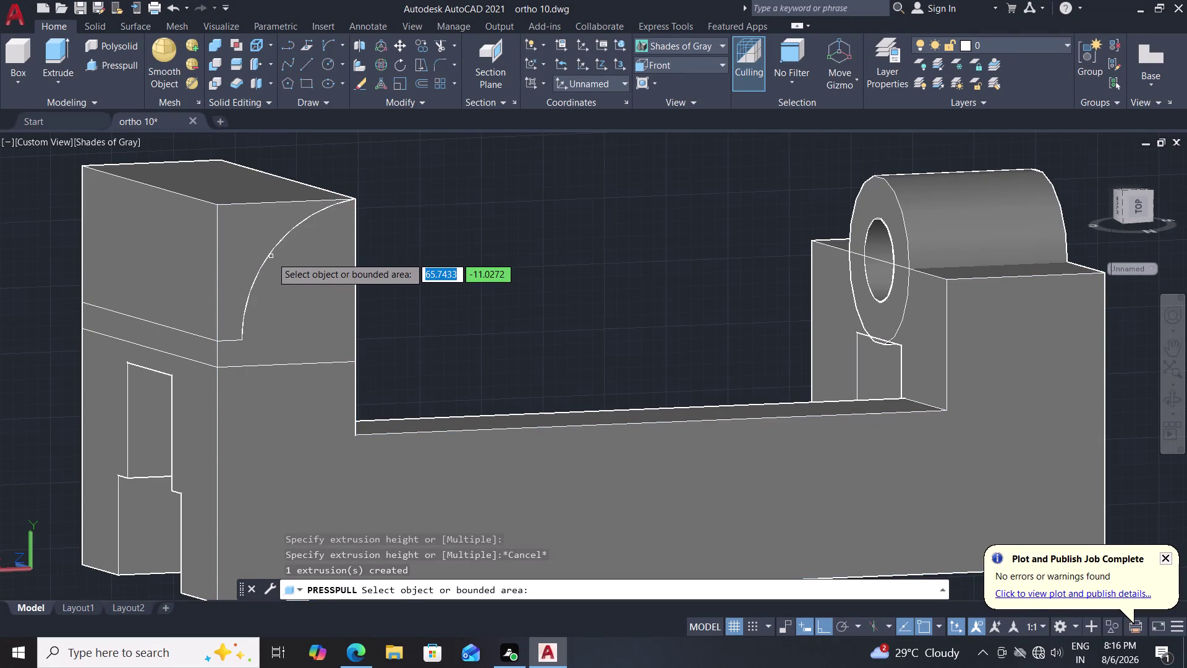
Cancel press-pull after picking a face, leaving the part unchanged, and clear the selection.
click(972, 642)
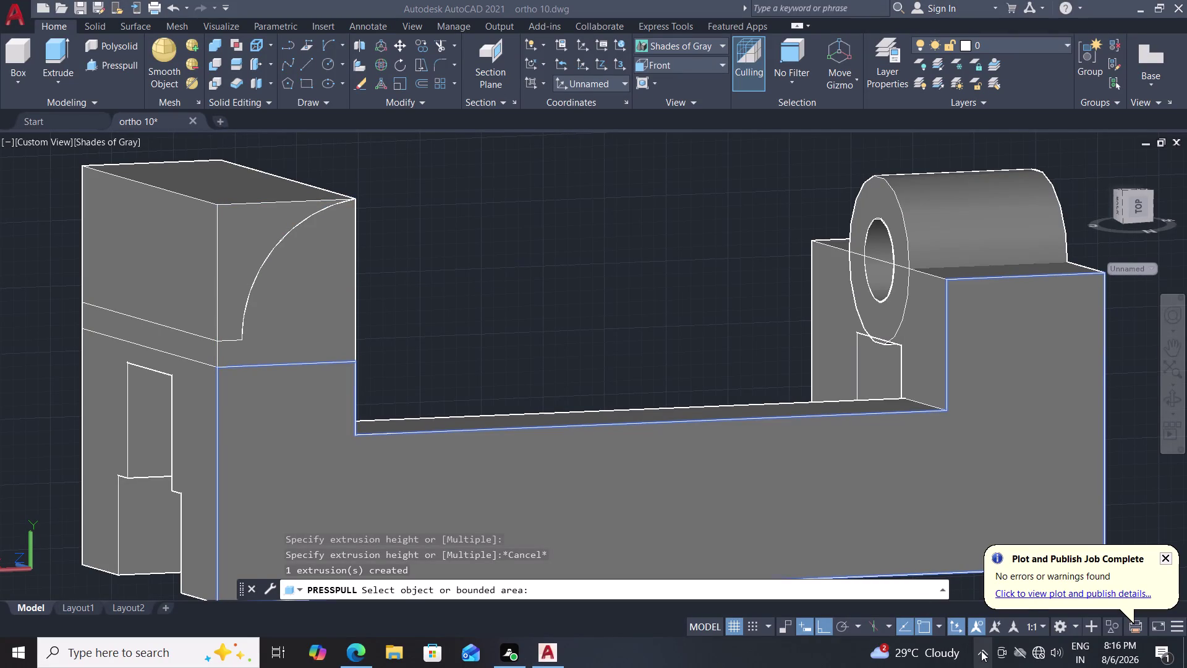
click(981, 651)
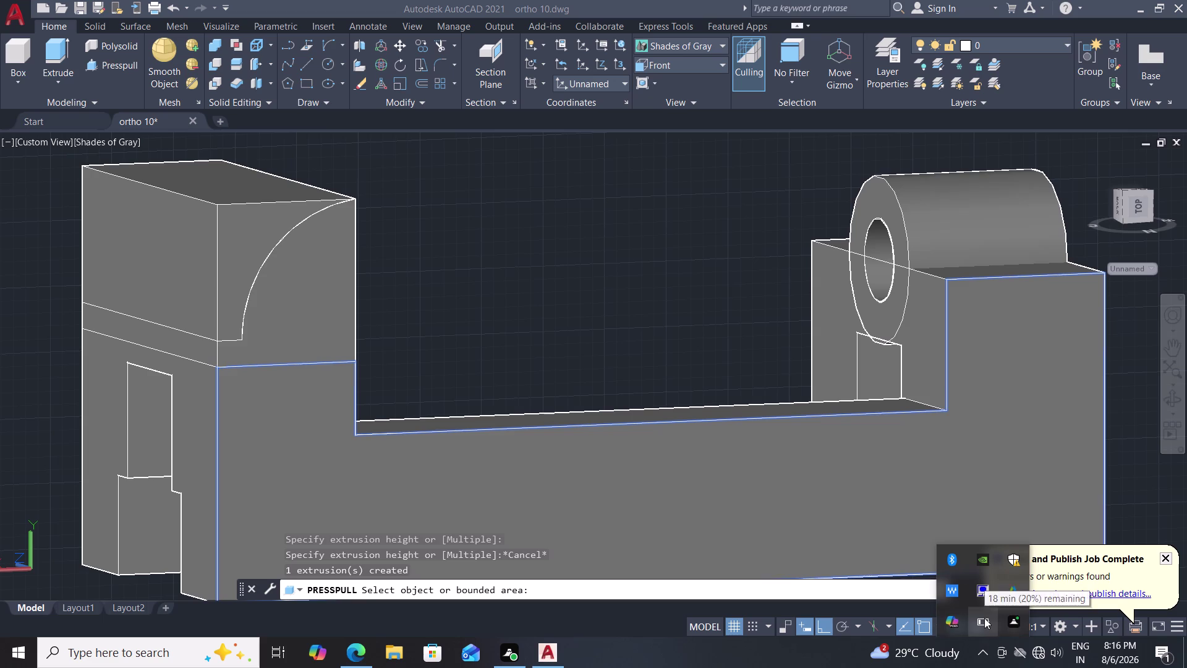
click(425, 248)
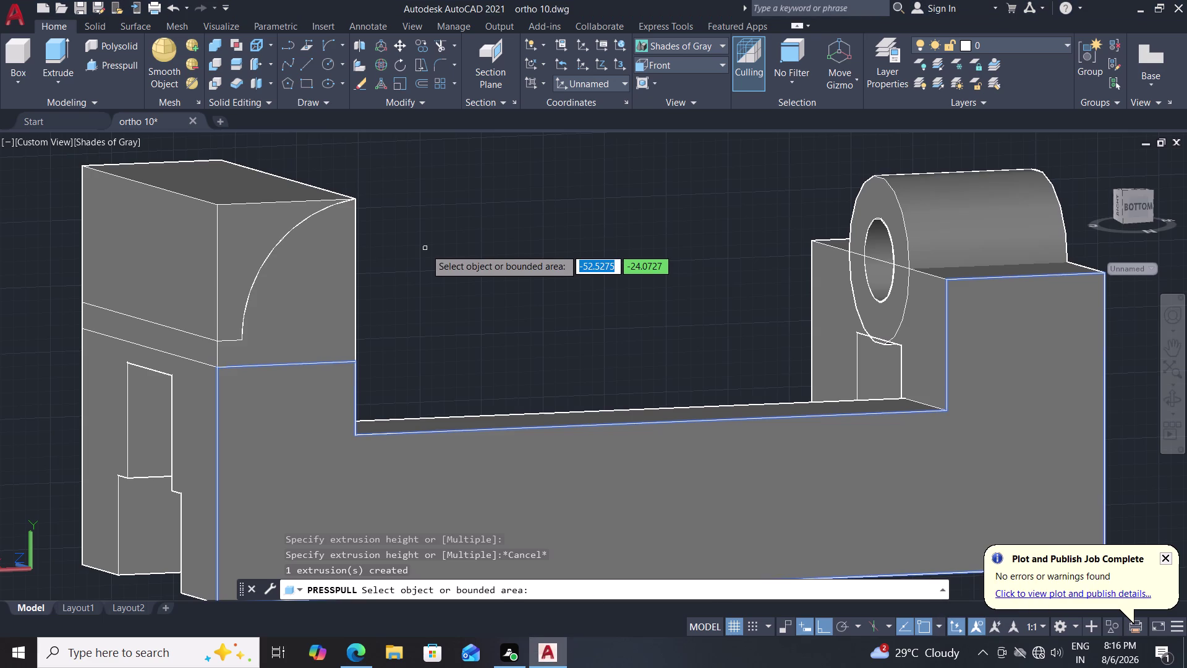
key(Escape)
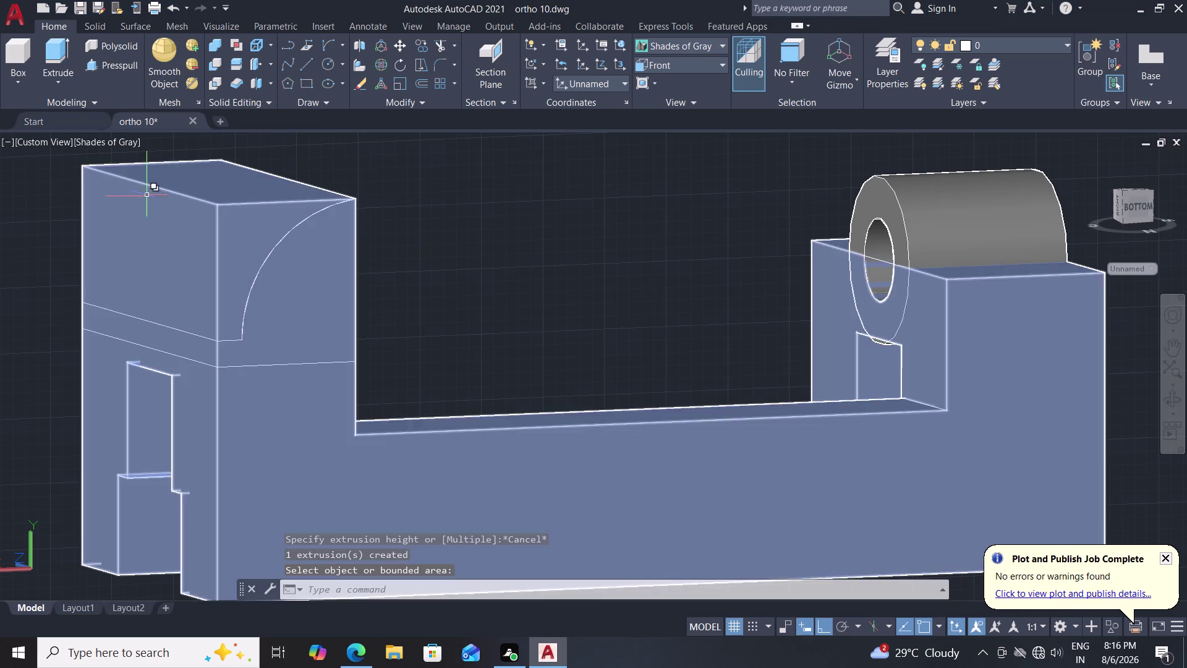
click(302, 65)
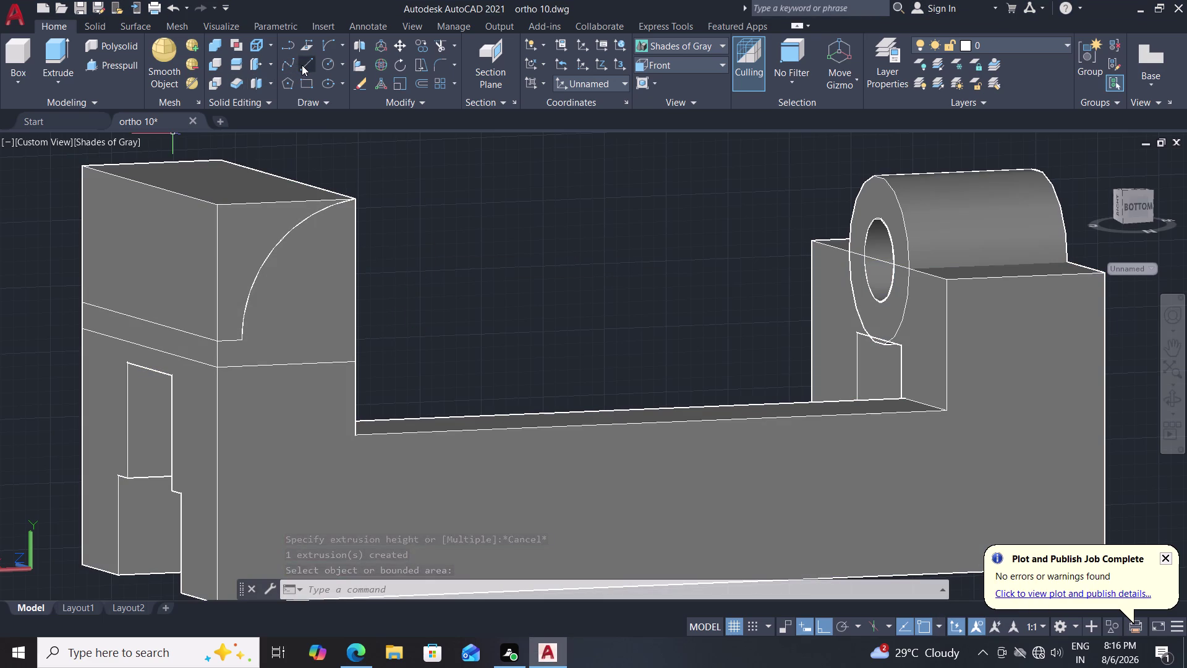
click(243, 339)
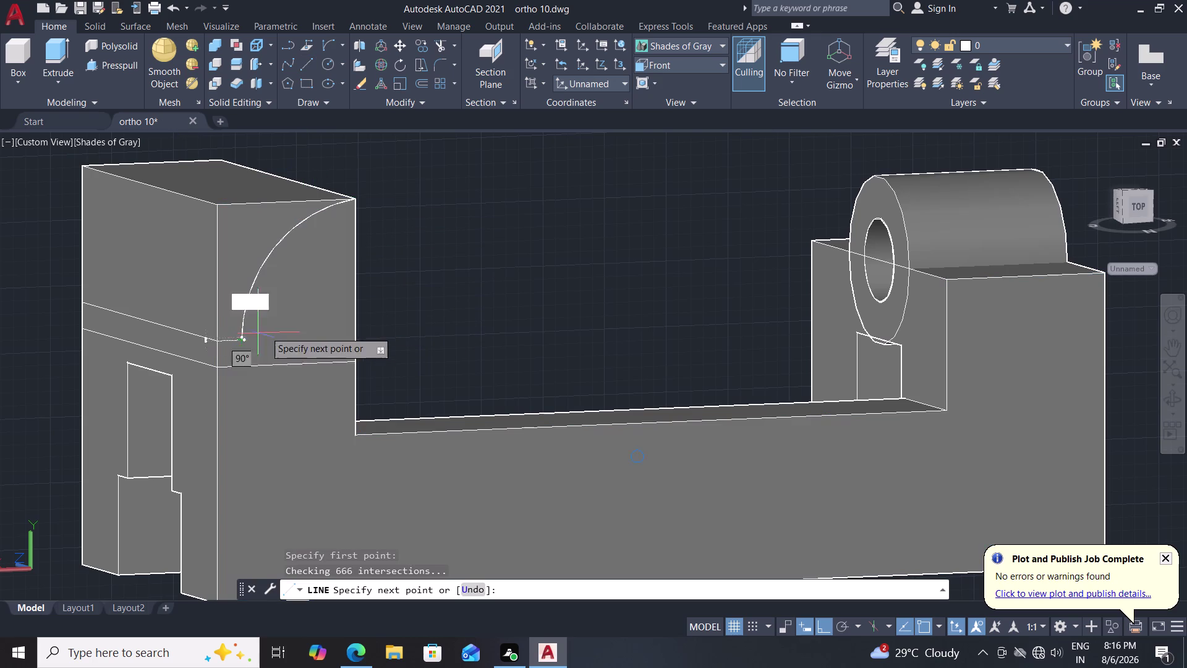
click(355, 296)
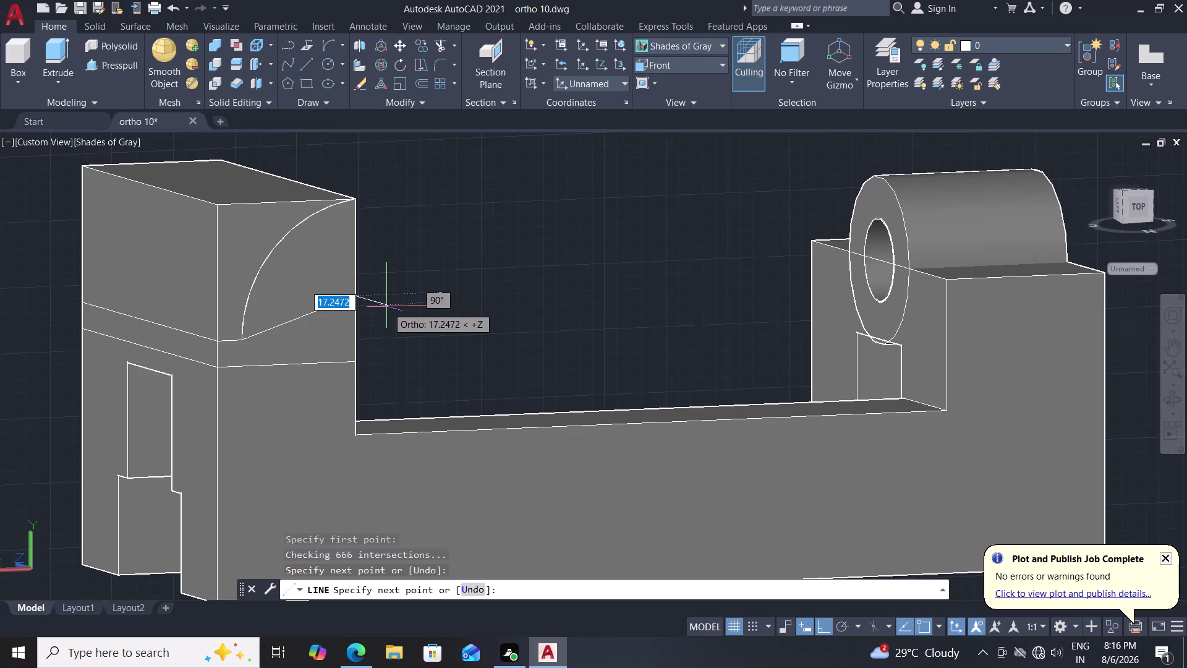
key(ctrl+z)
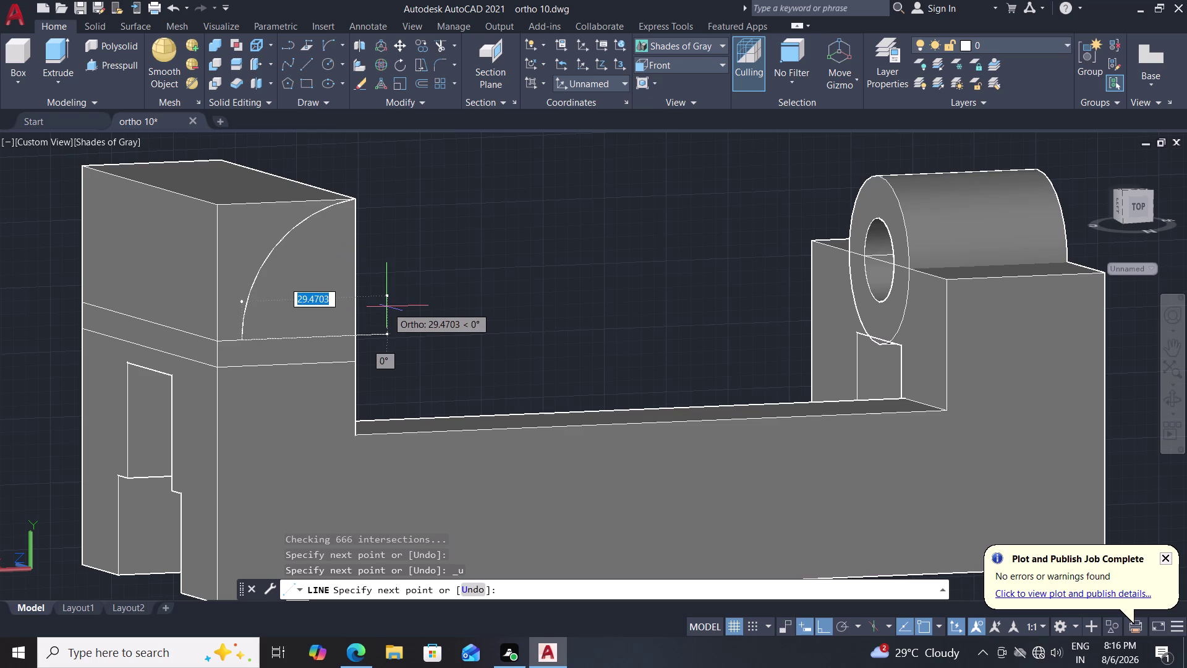
key(z)
key(ctrl+z)
key(ctrl+z)
double_click(387, 306)
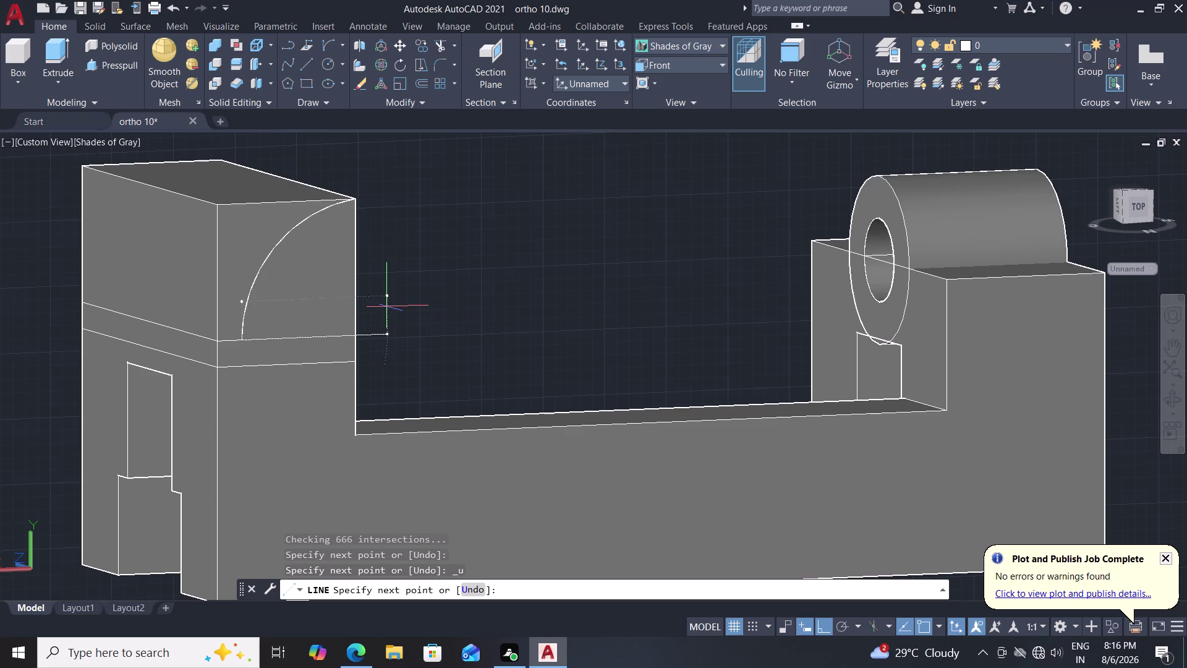
key(z)
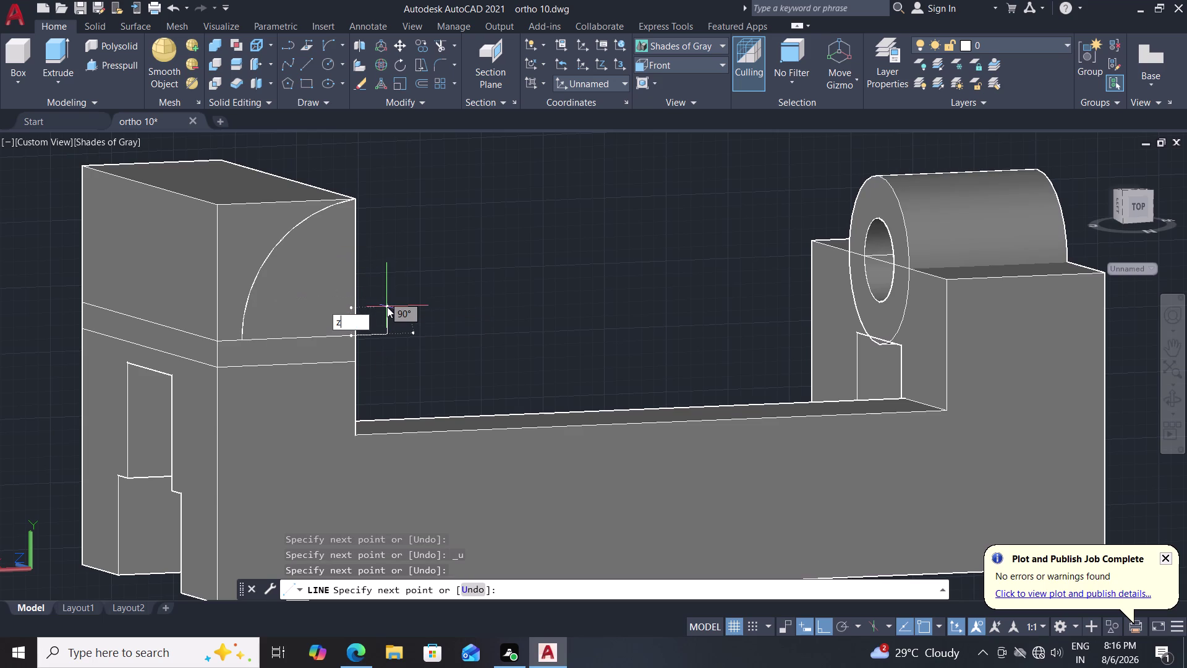
key(Escape)
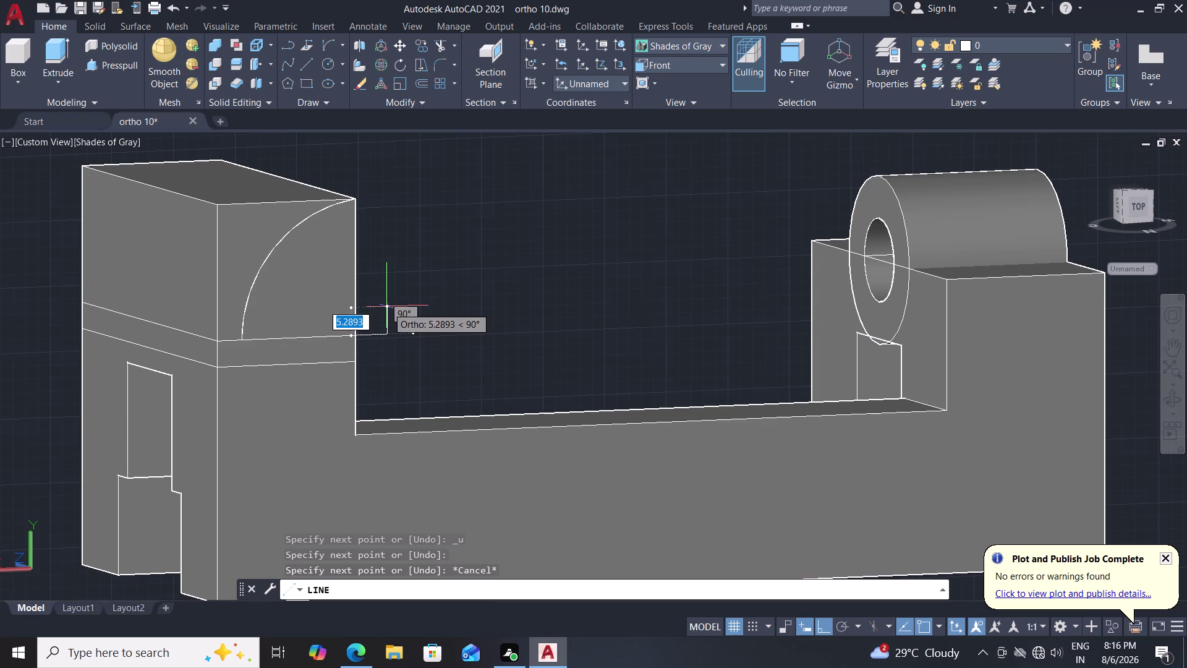
key(ctrl+z)
key(ctrl+z)
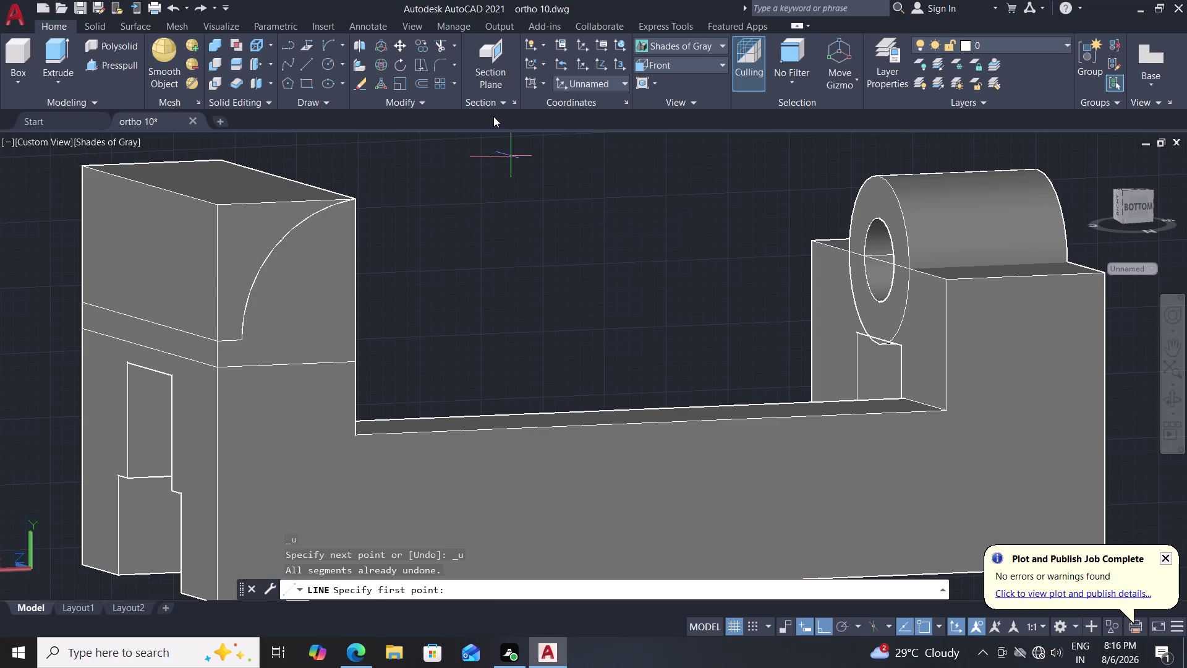
click(656, 67)
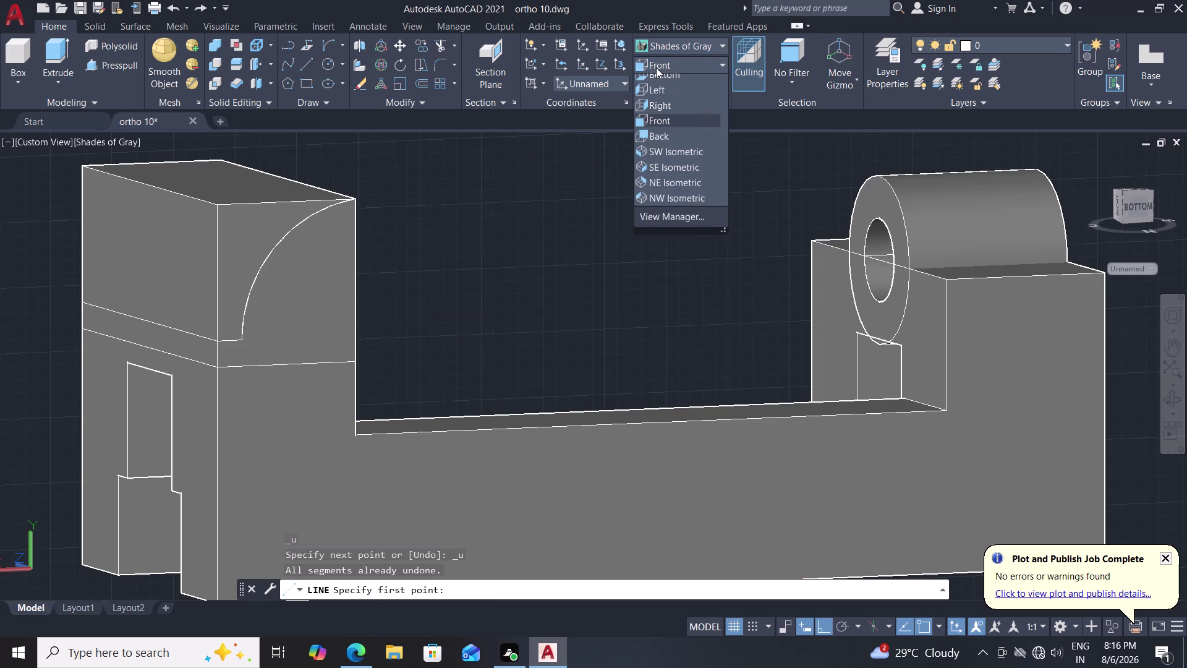
Cycle through the Top and Right preset views, ending in the Front view.
click(660, 81)
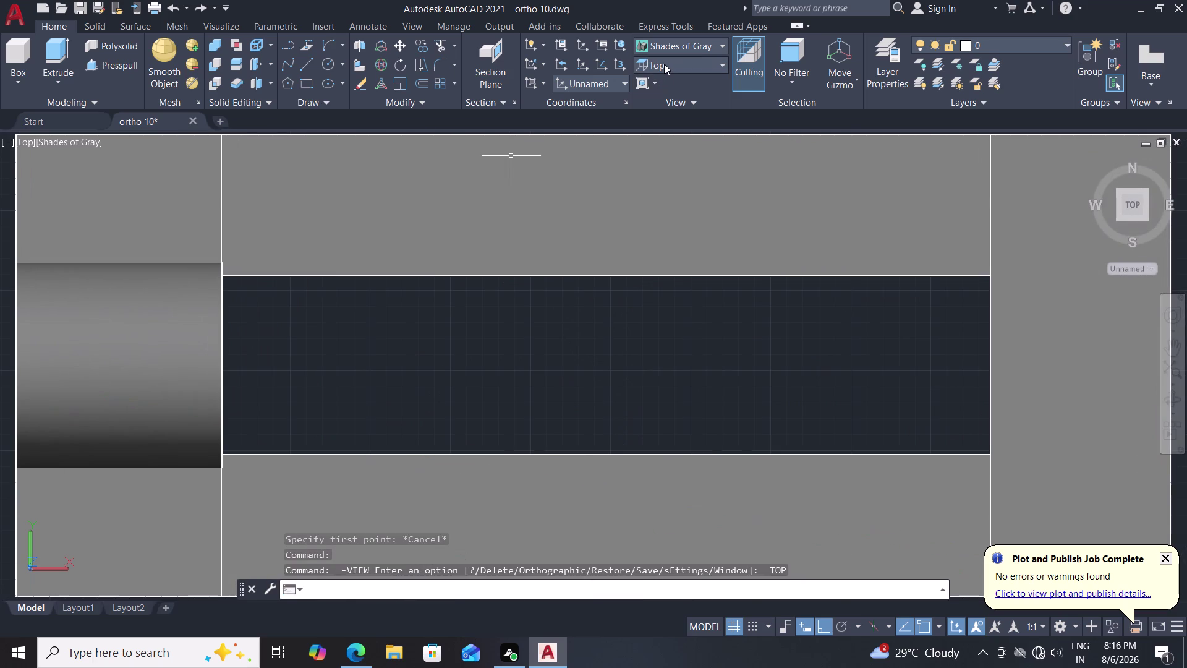
click(664, 63)
click(664, 65)
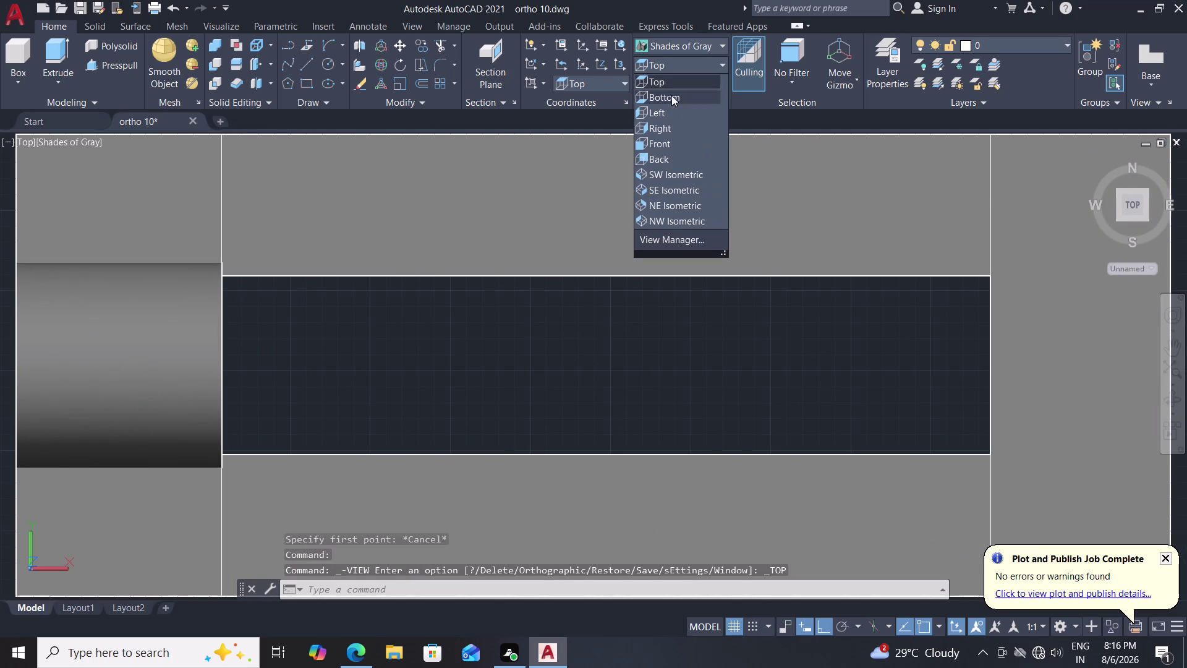
click(672, 128)
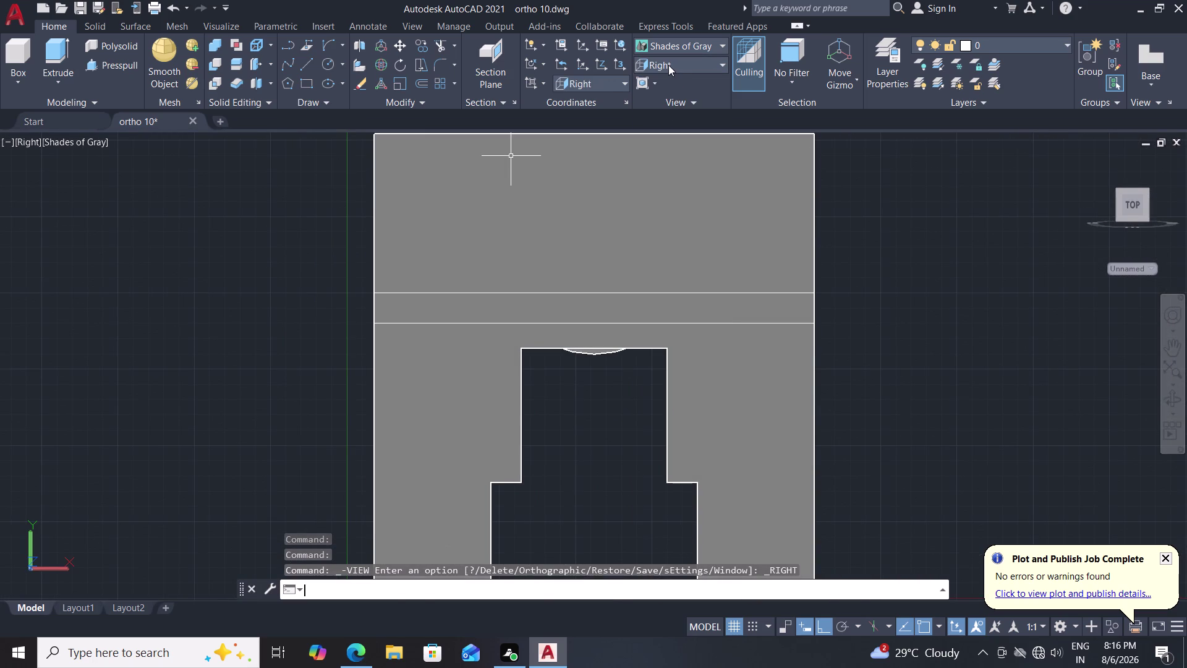
click(669, 65)
double_click(668, 65)
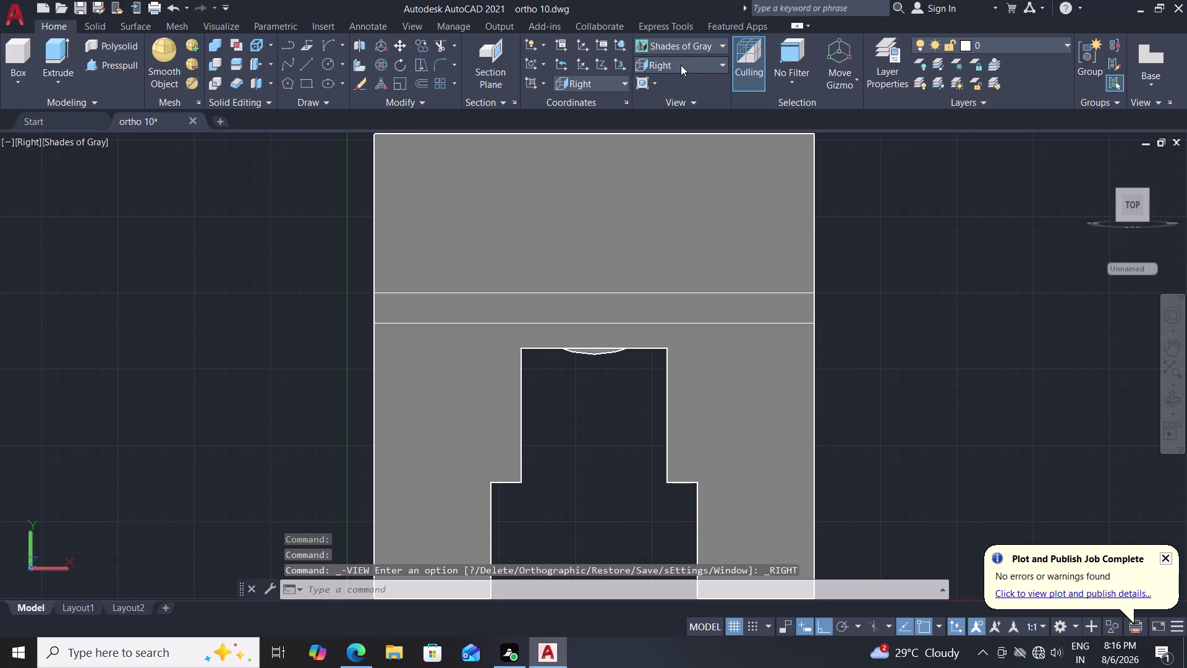
click(698, 65)
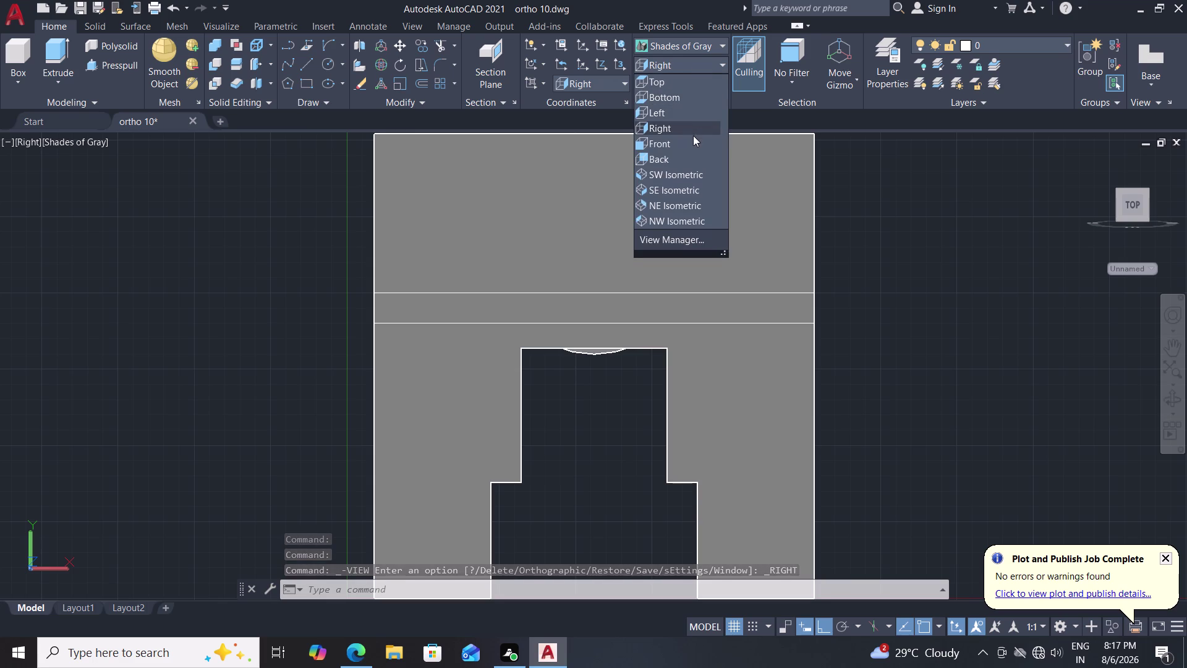
click(692, 144)
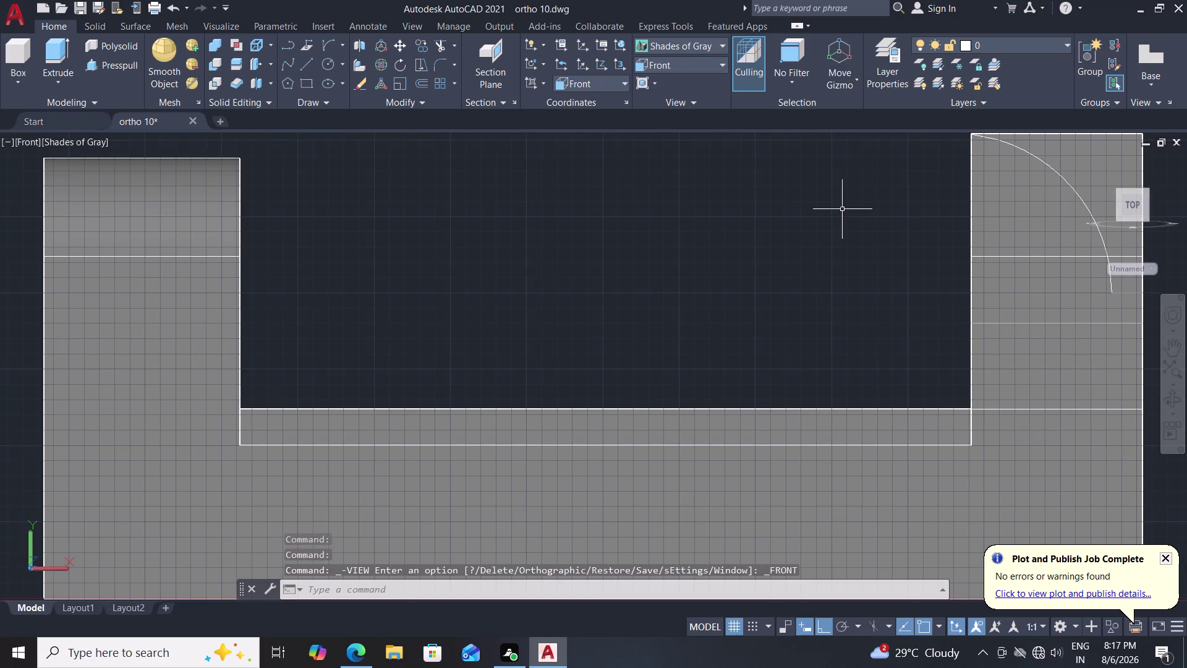
Window-select the objects around the arc's lower end.
right_click(976, 226)
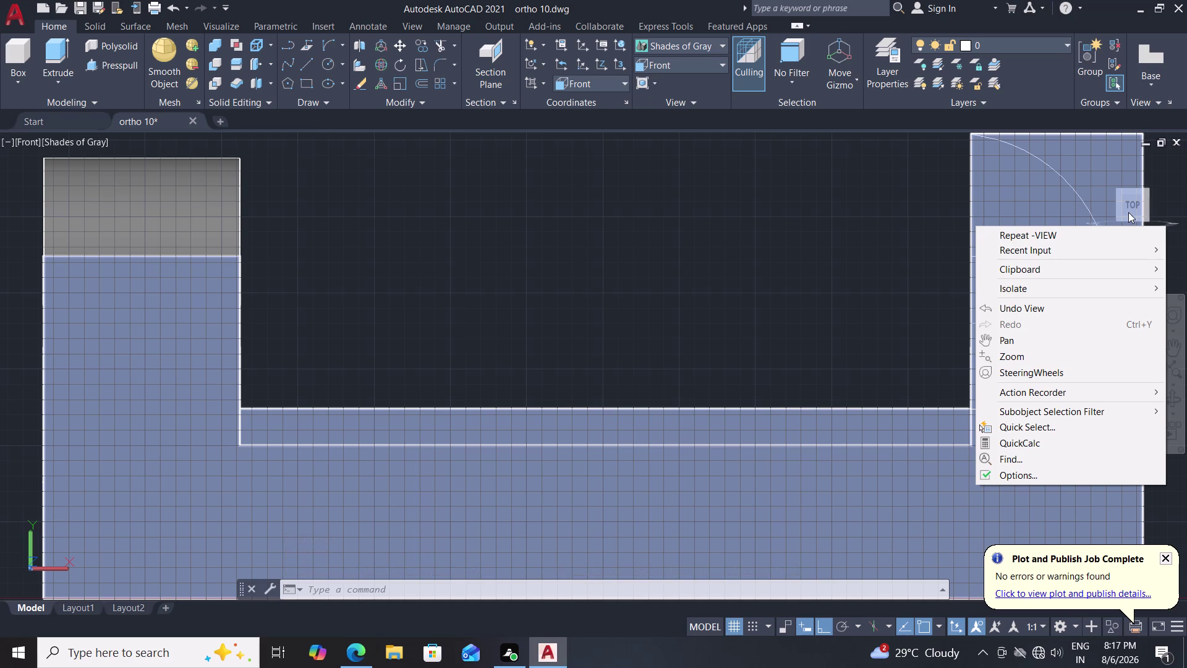
click(957, 237)
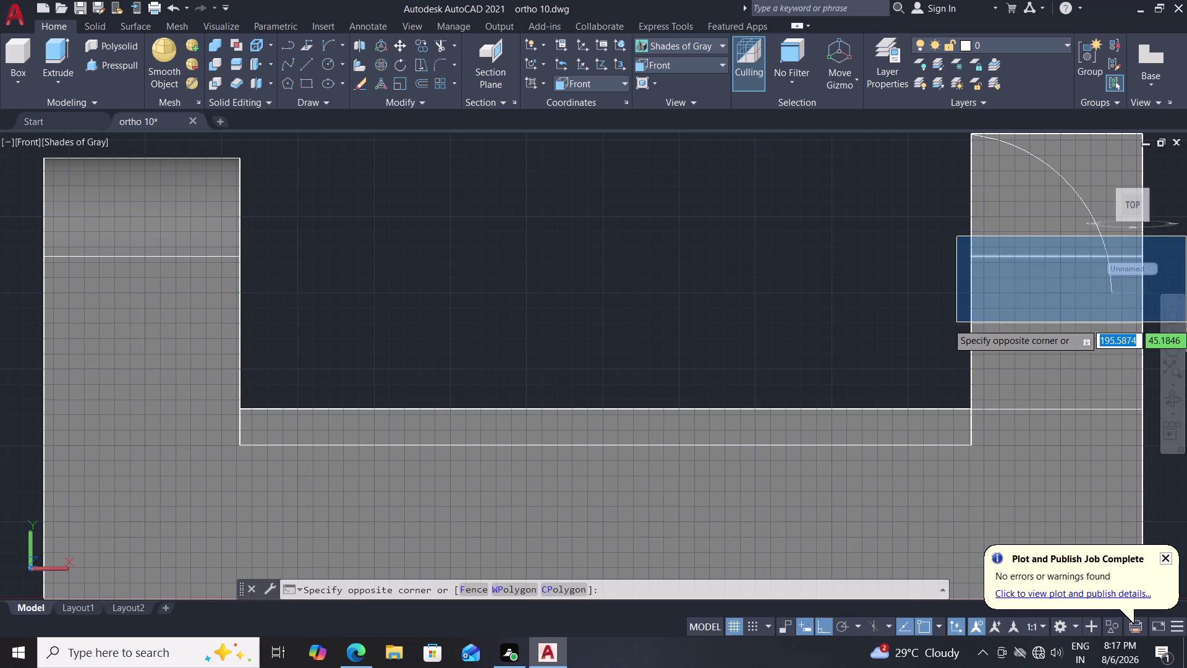
click(1080, 277)
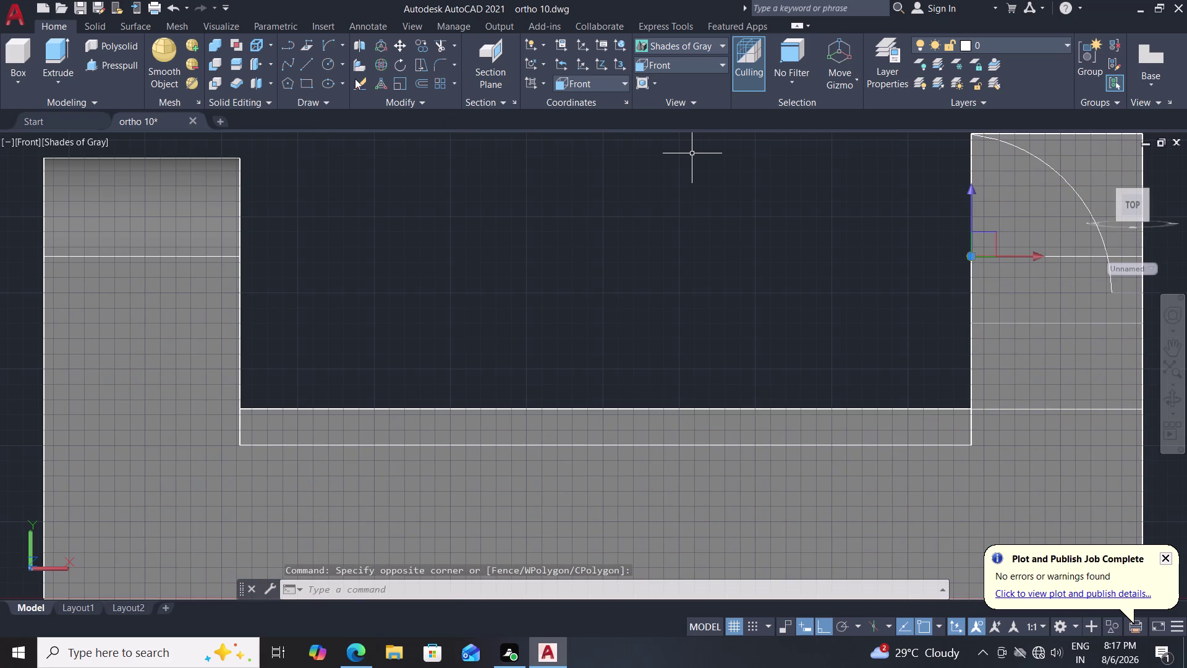
click(314, 67)
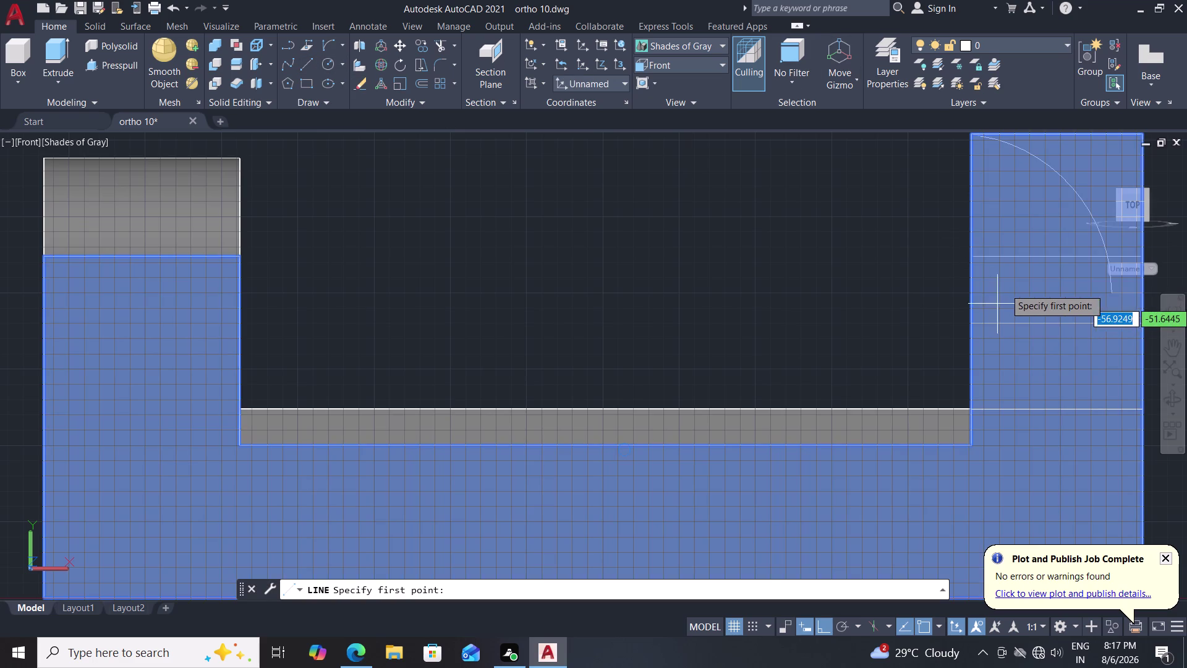
Draw a vertical line from the arc's lower endpoint down to the base's top edge.
click(1113, 294)
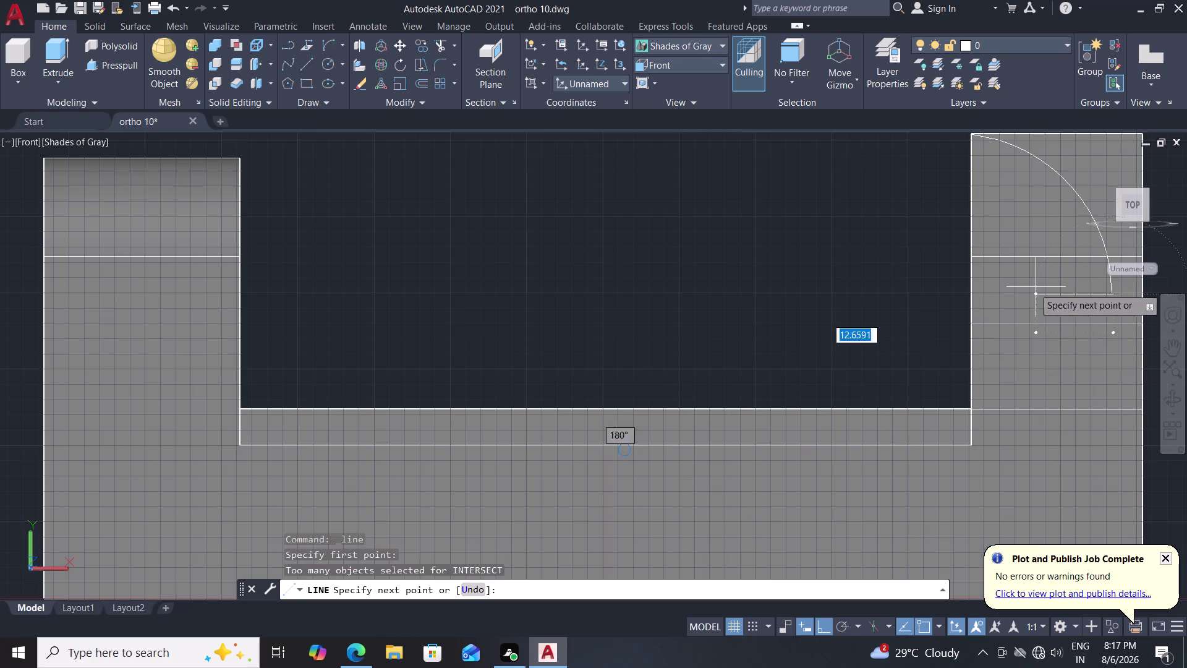
click(970, 295)
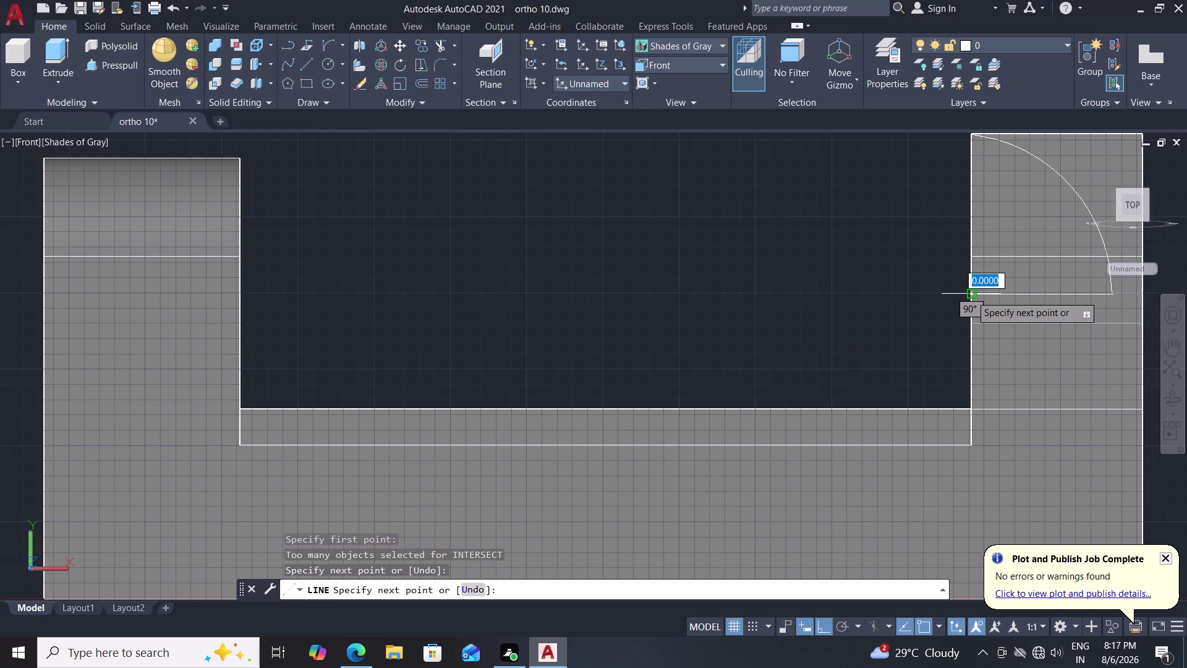
right_click(901, 277)
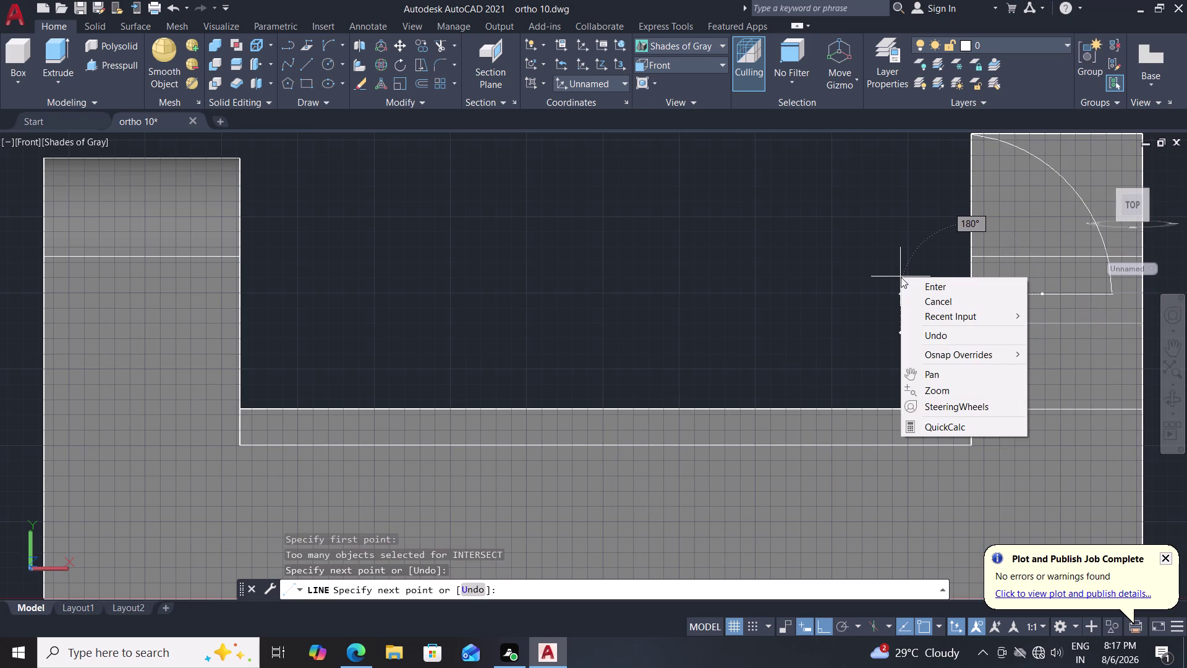
click(913, 284)
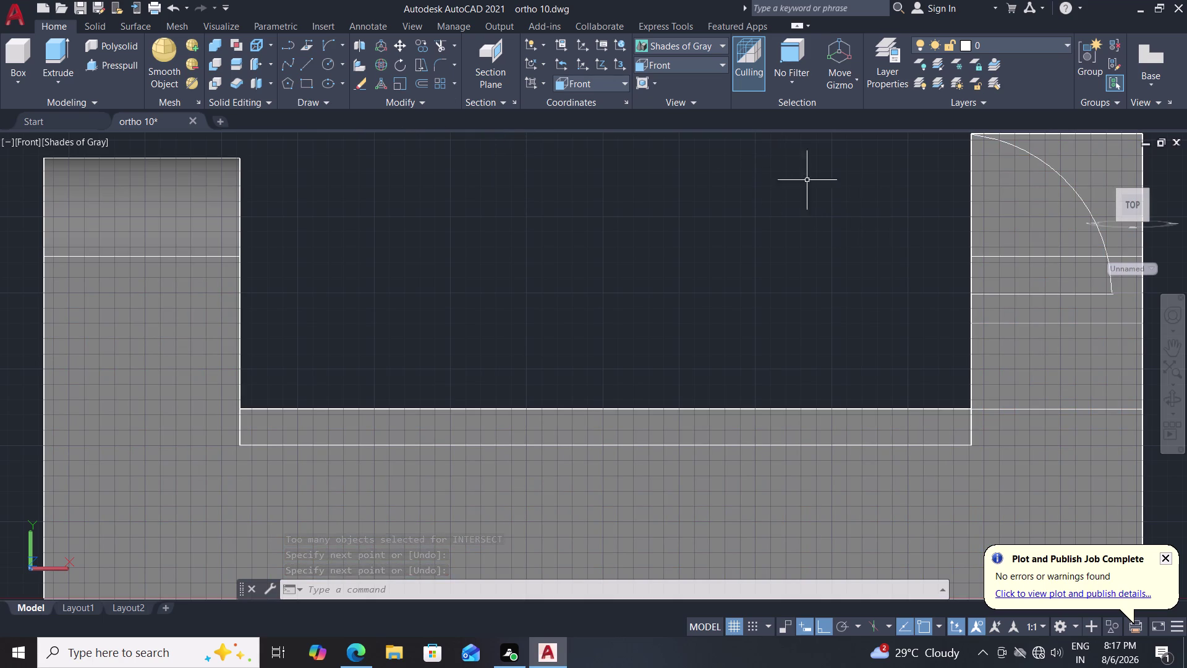
click(302, 71)
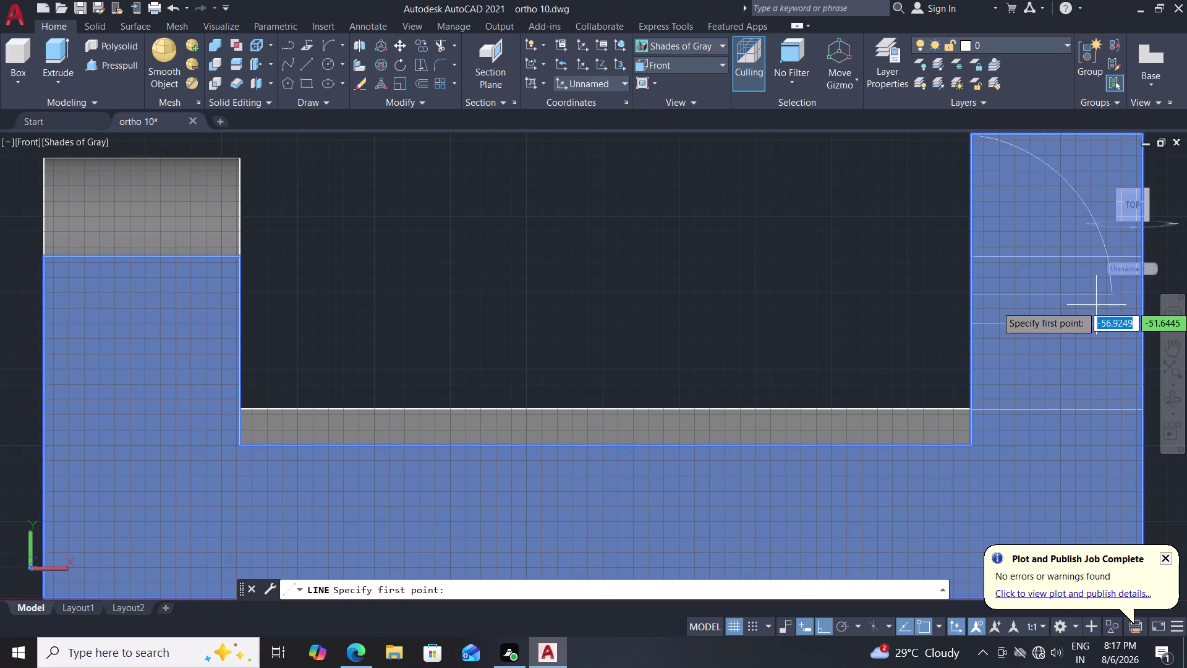
click(1109, 297)
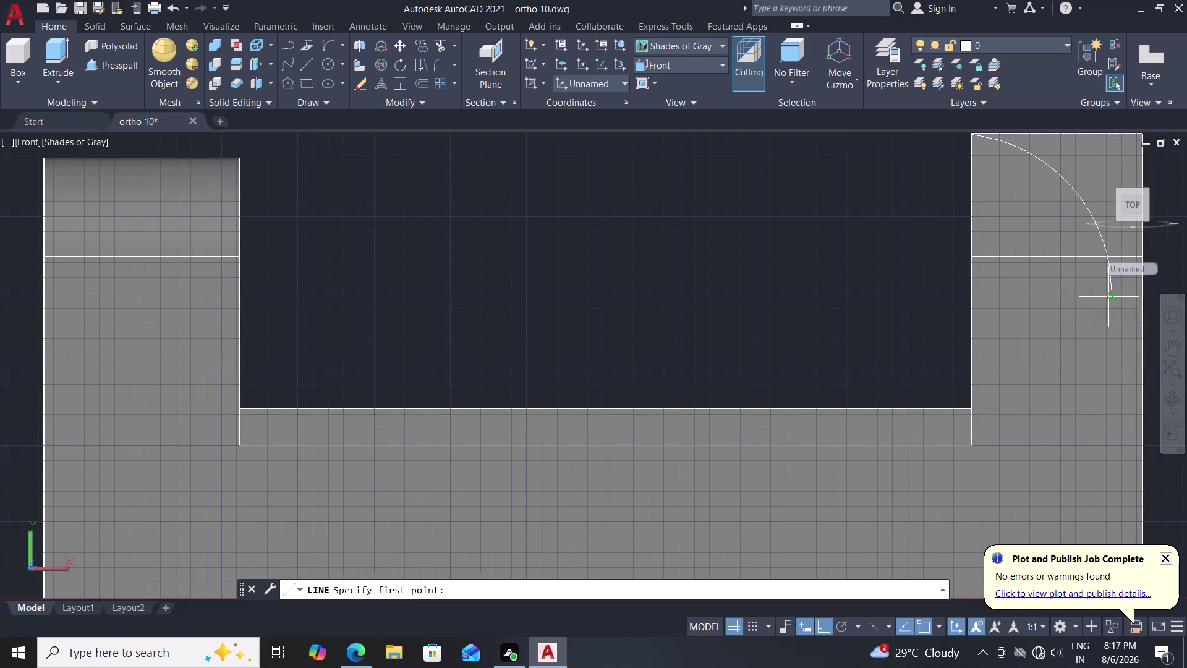
click(1112, 412)
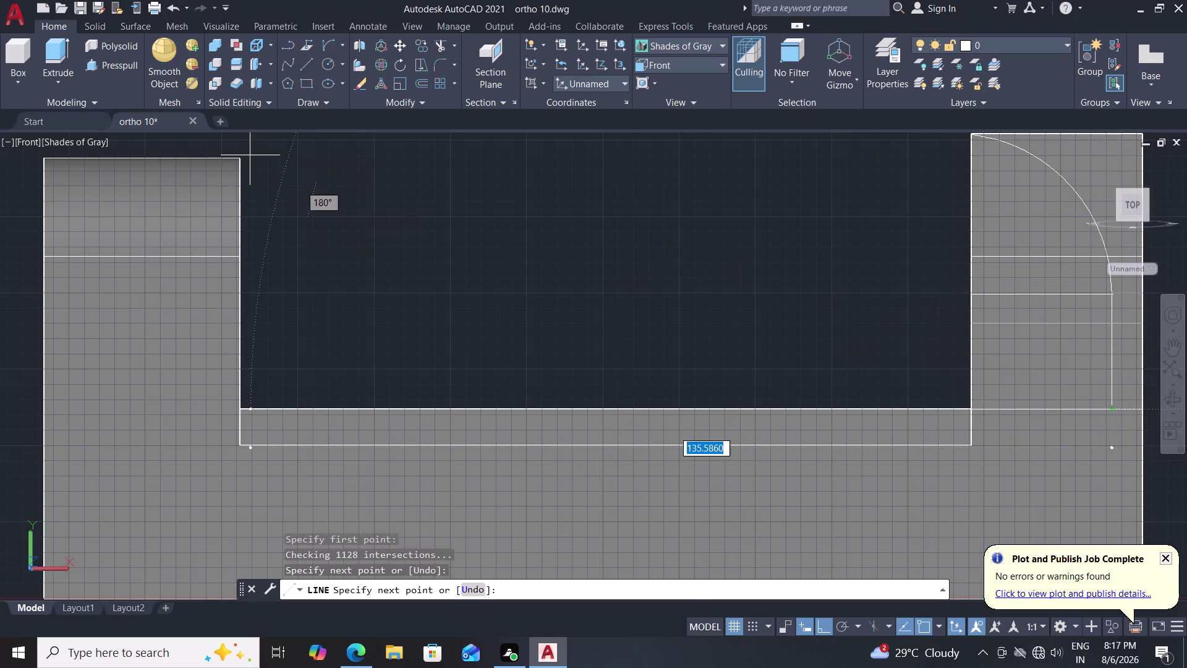
key(Escape)
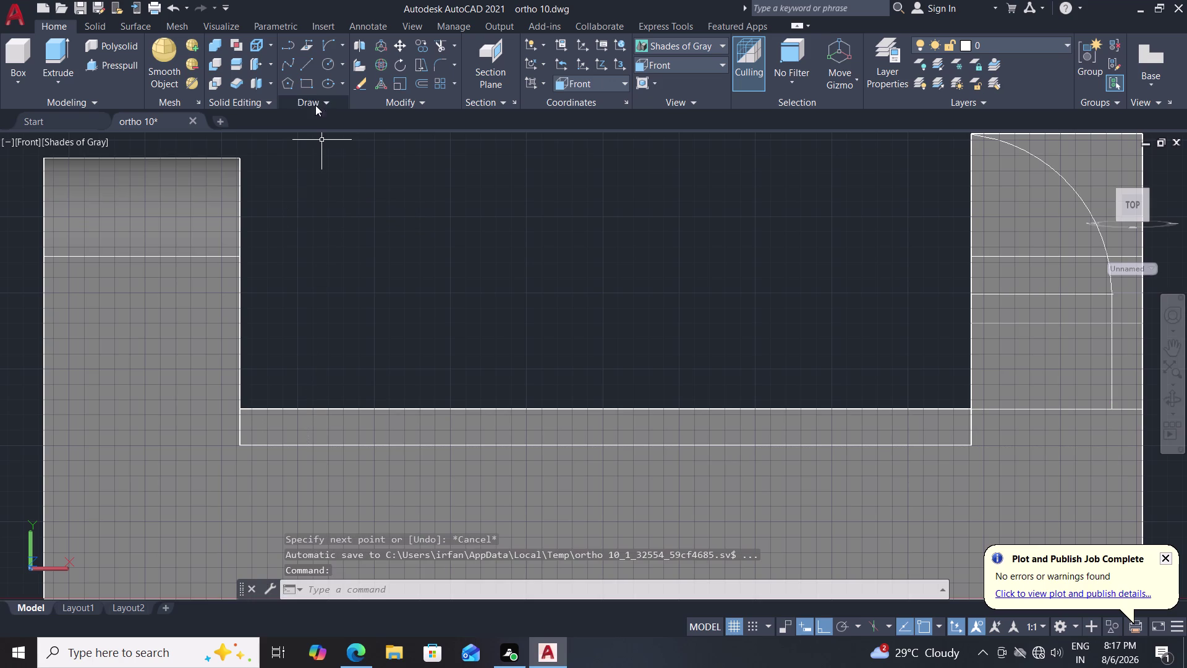
click(129, 63)
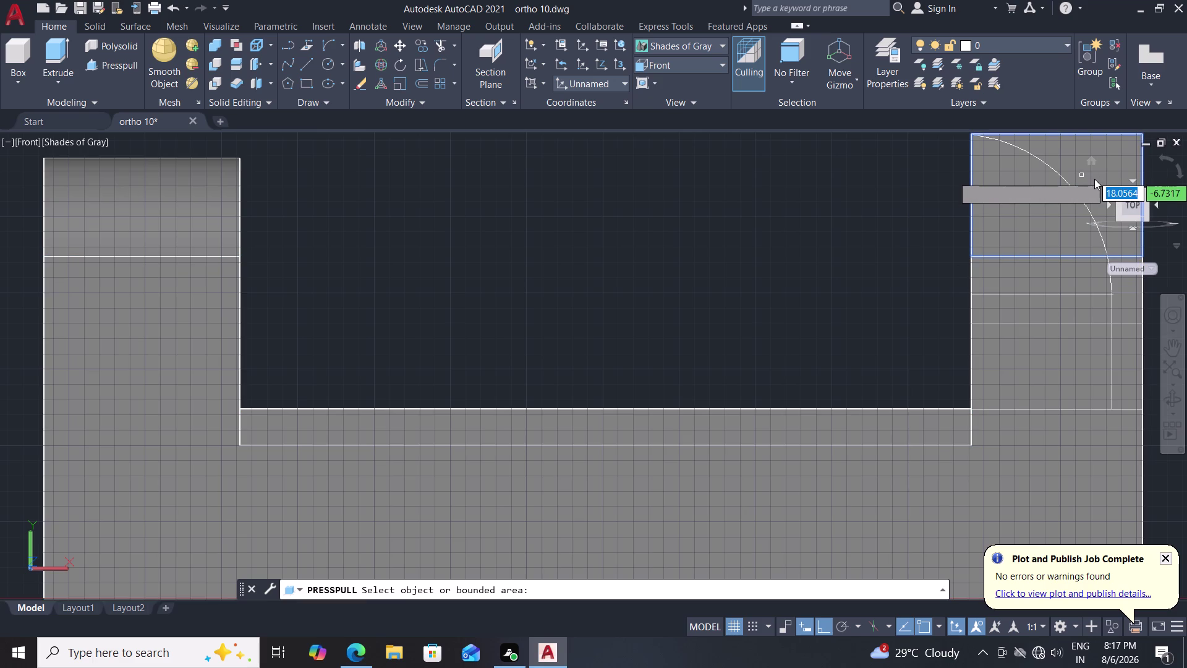
Cancel the press-pull on the area beside the arc.
click(952, 228)
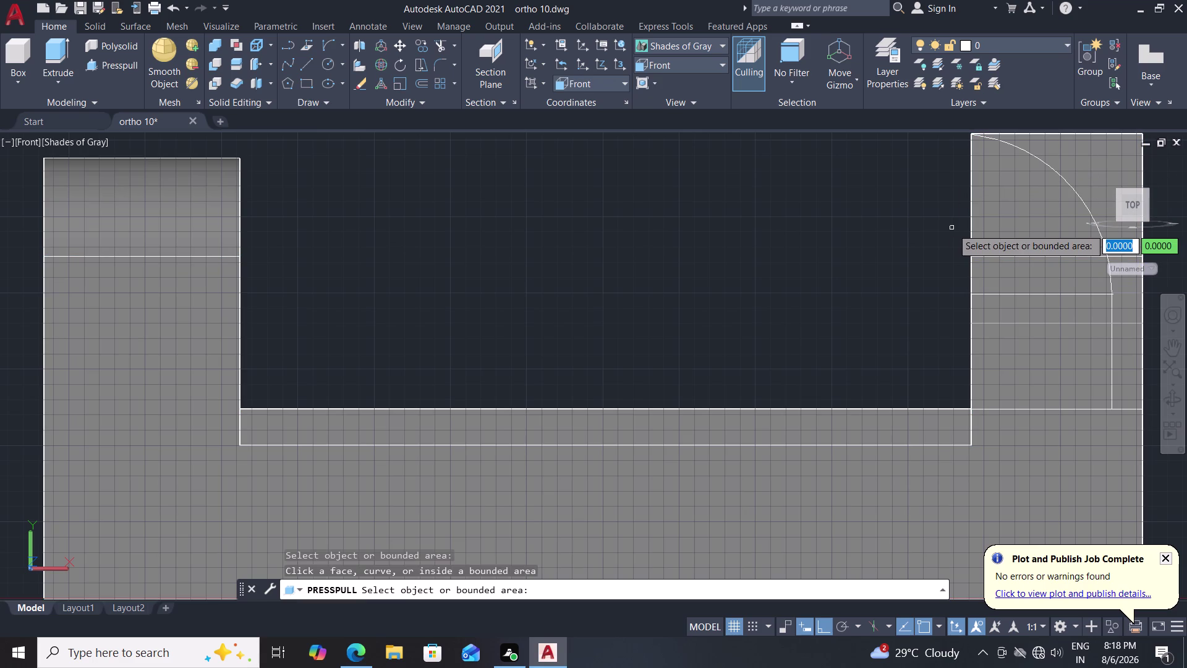
key(ctrl+z)
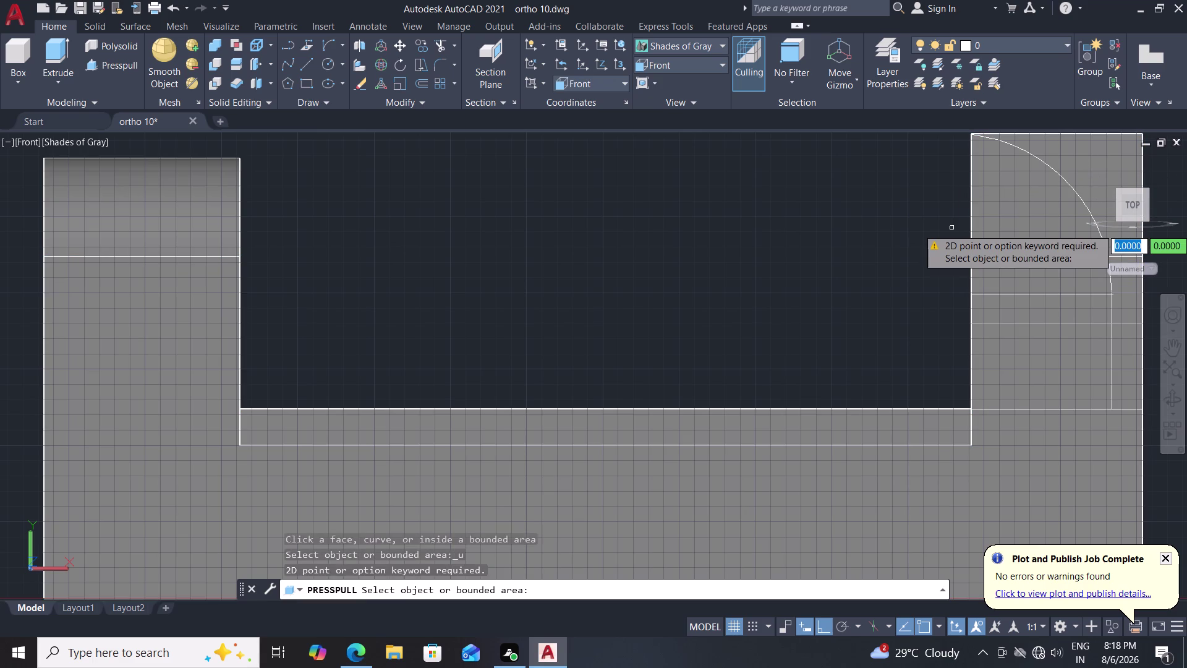
key(ctrl+z)
key(ctrl+z)
key(Escape)
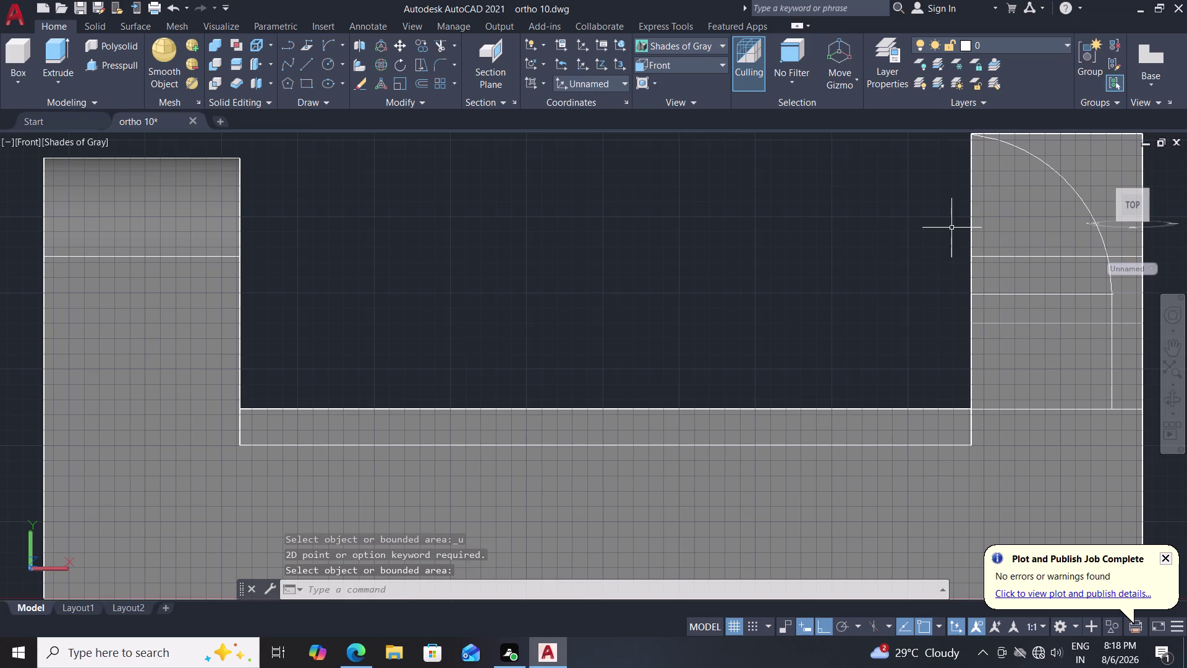
Undo the arc, its extrusion and the circle and line steps, then delete the leftover vertical line.
key(ctrl+z)
key(ctrl+z)
key(ctrl+z)
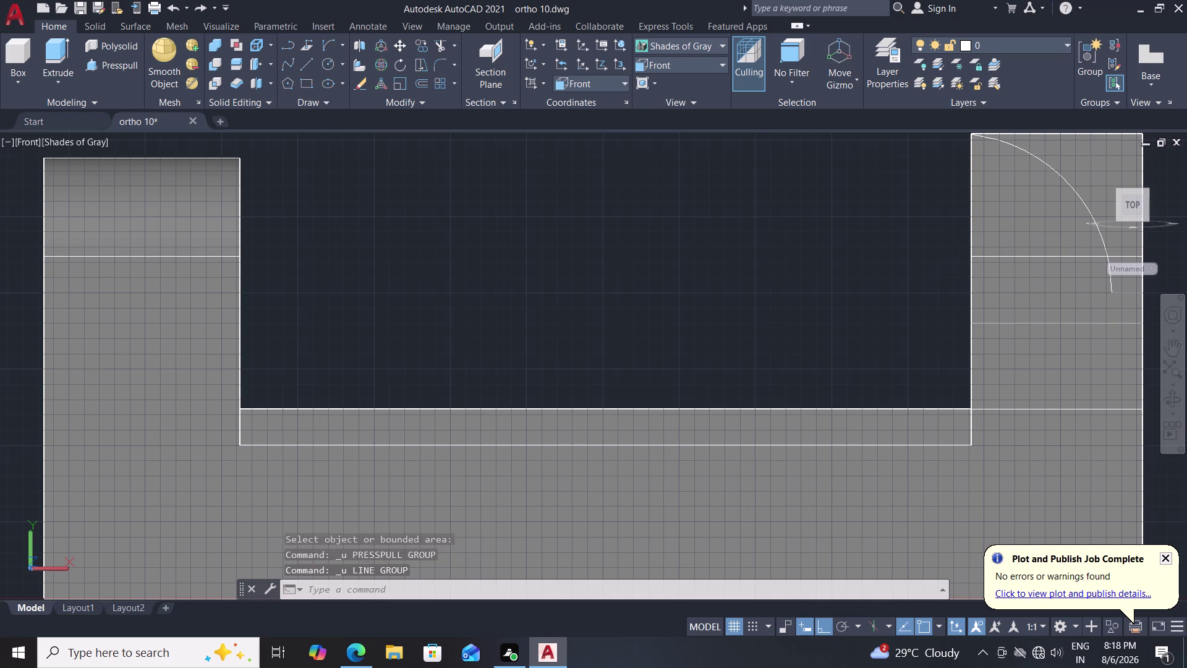
key(ctrl+z)
key(ctrl+z)
key(ctrl+z)
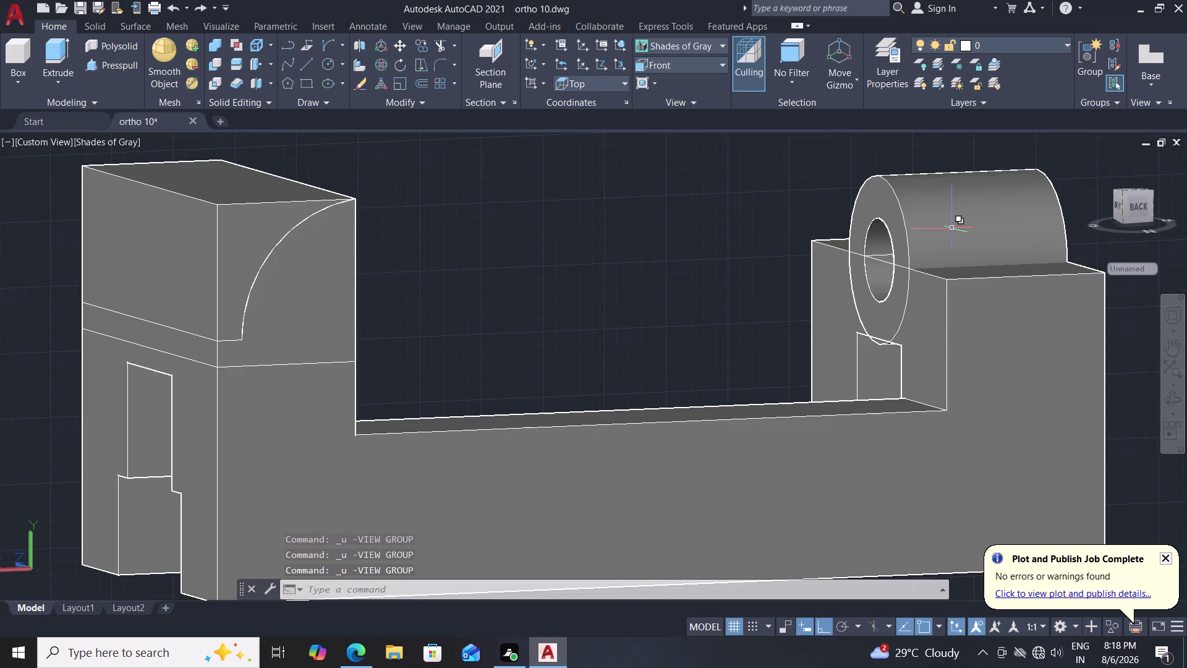
key(ctrl+z)
key(ctrl+z)
key(ctrl+z)
key(ctrl+z)
key(ctrl+z)
key(ctrl+z)
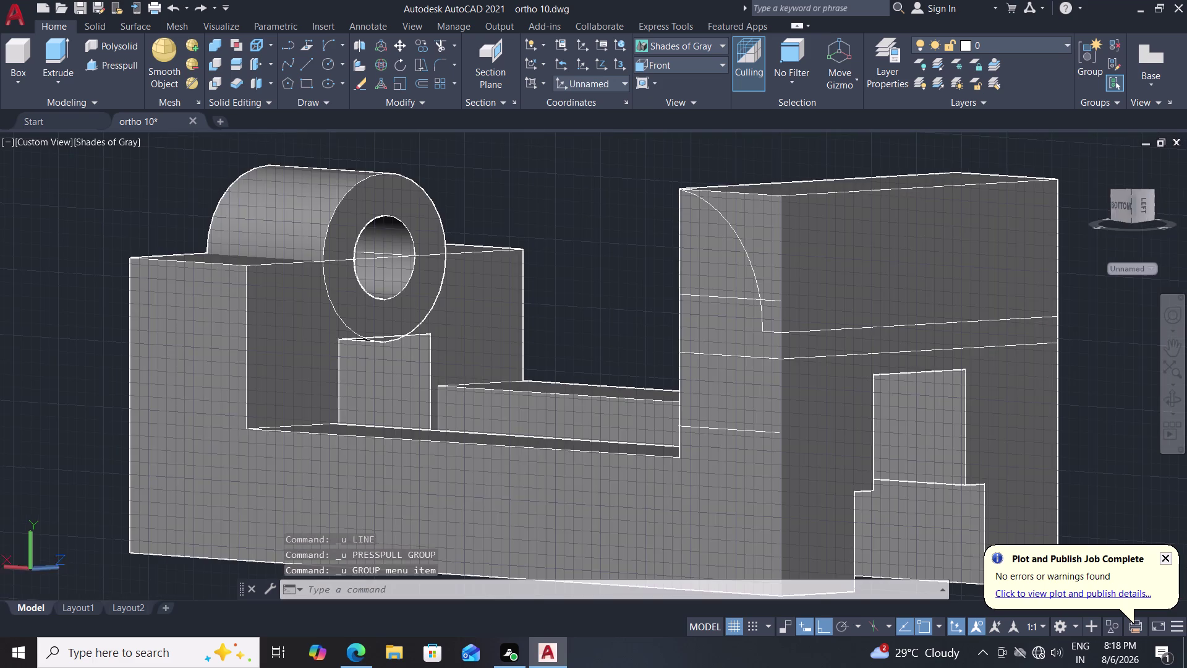
key(ctrl+z)
key(ctrl+z)
key(ctrl+z)
key(ctrl+z)
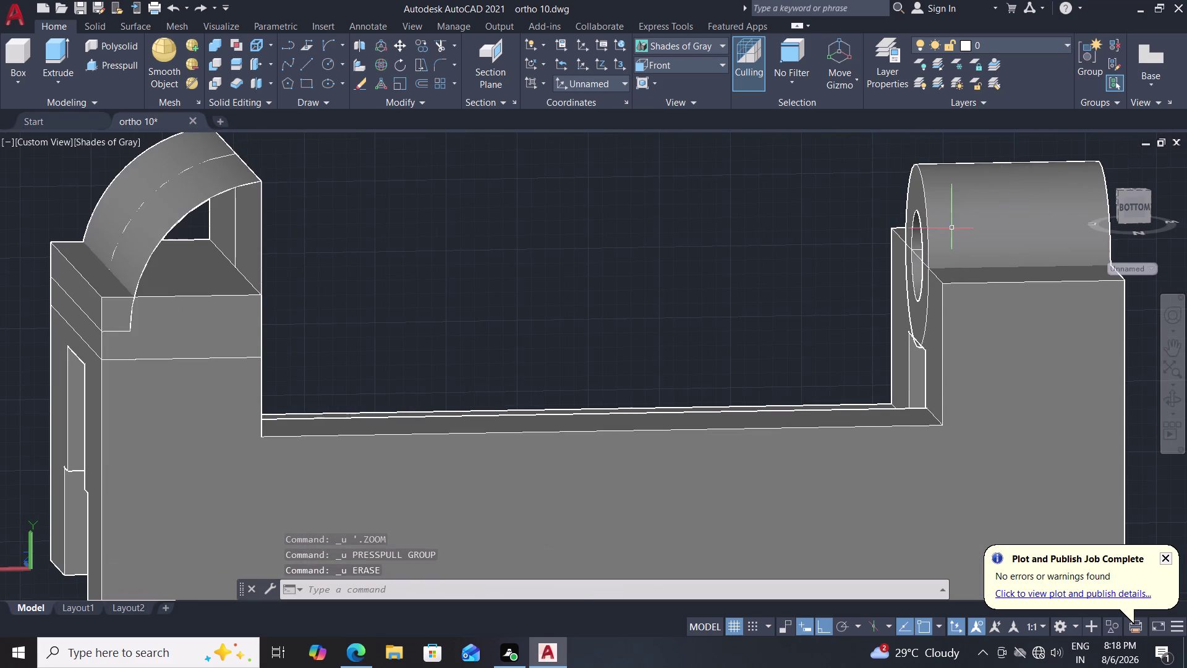
key(ctrl+z)
key(ctrl+z)
key(ctrl+z)
key(ctrl+z)
key(ctrl+z)
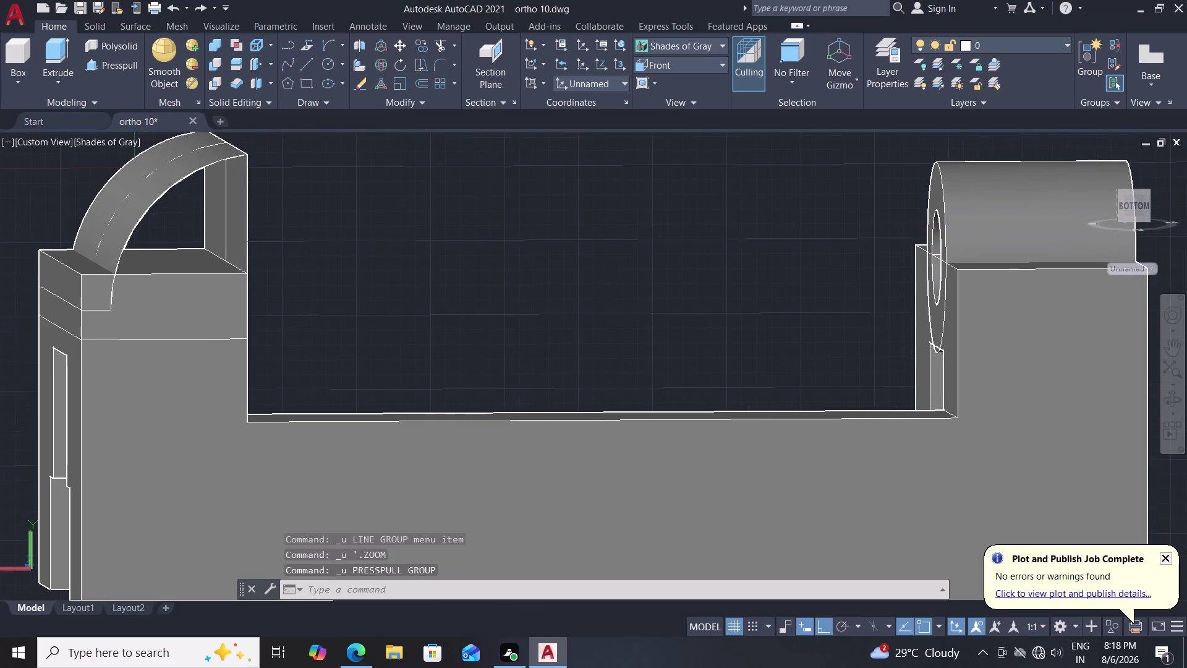
key(ctrl+z)
key(ctrl+z)
key(ctrl+z)
key(ctrl+z)
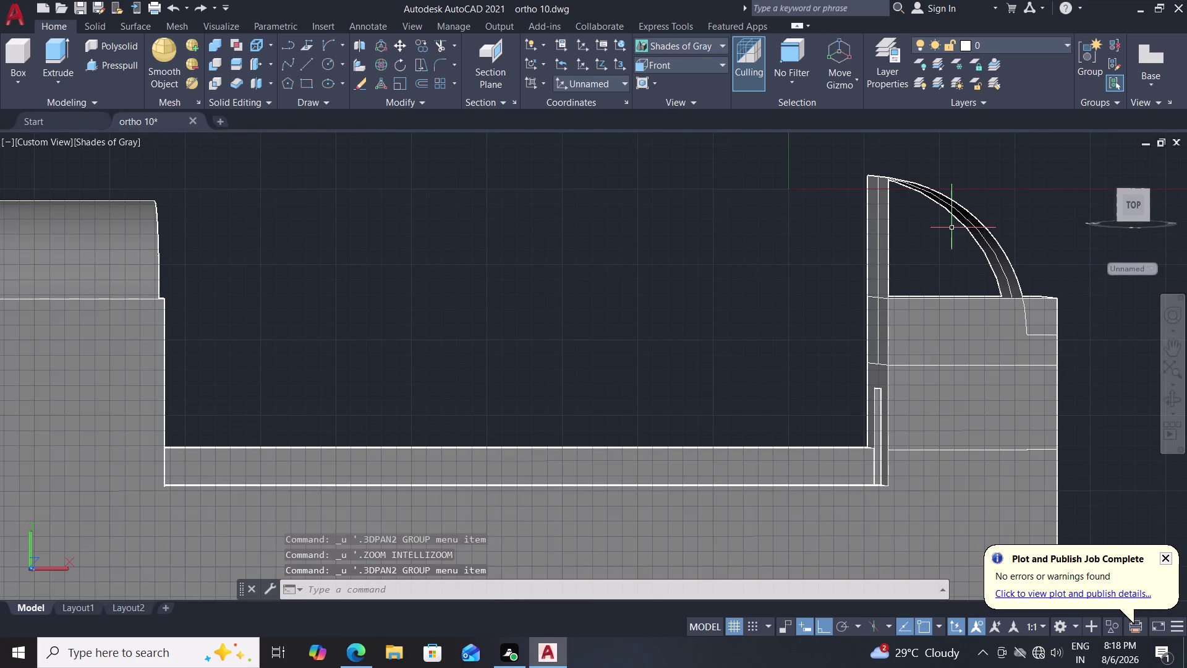
key(ctrl+z)
key(ctrl+z)
key(ctrl+z)
key(ctrl+z)
key(ctrl+z)
key(ctrl+z)
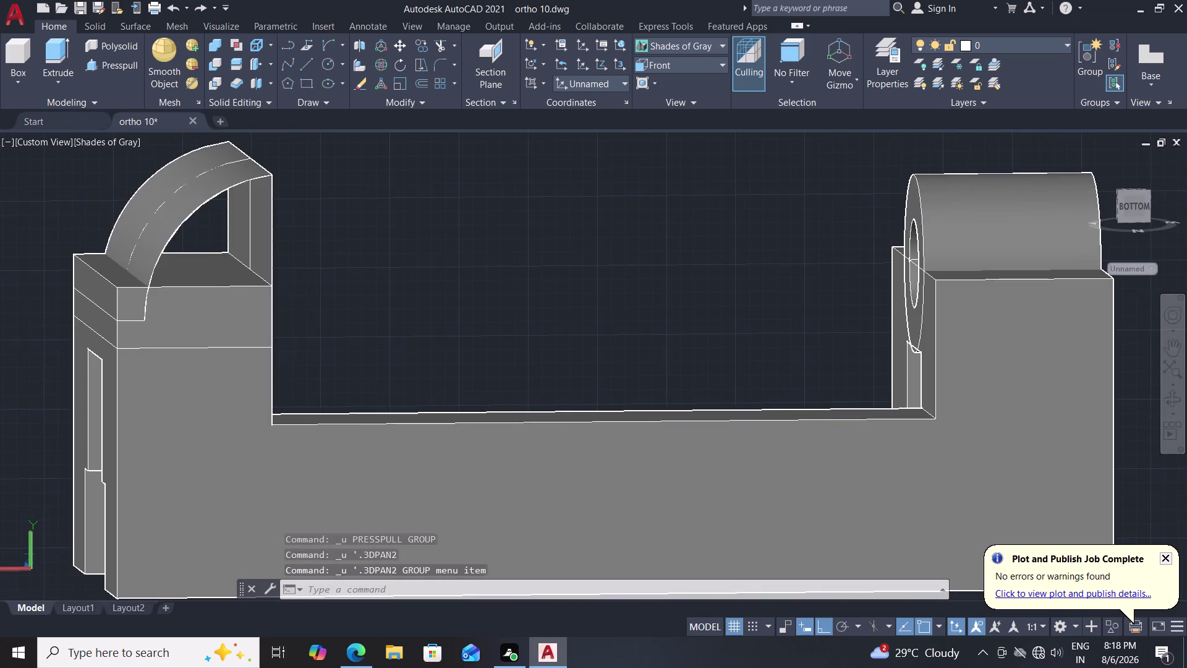
key(ctrl+z)
key(ctrl+z)
key(ctrl+z)
key(ctrl+z)
key(ctrl+z)
key(ctrl+z)
key(ctrl+z)
key(ctrl+z)
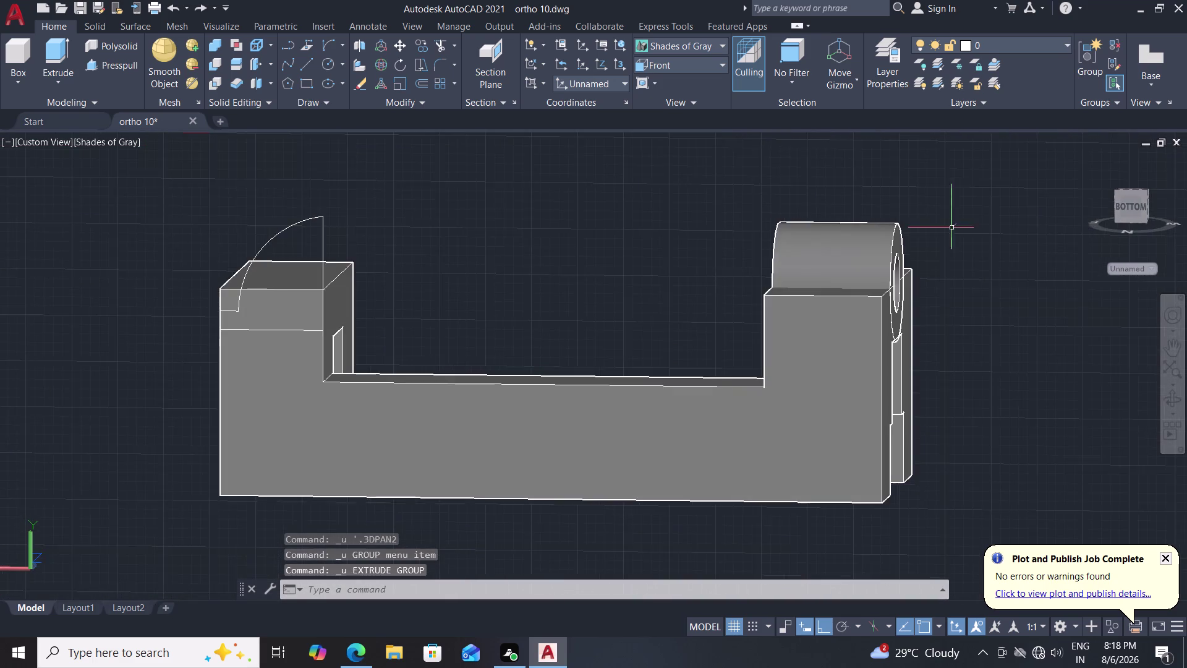
key(ctrl+z)
key(ctrl+z)
key(ctrl+z)
key(ctrl+z)
key(ctrl+z)
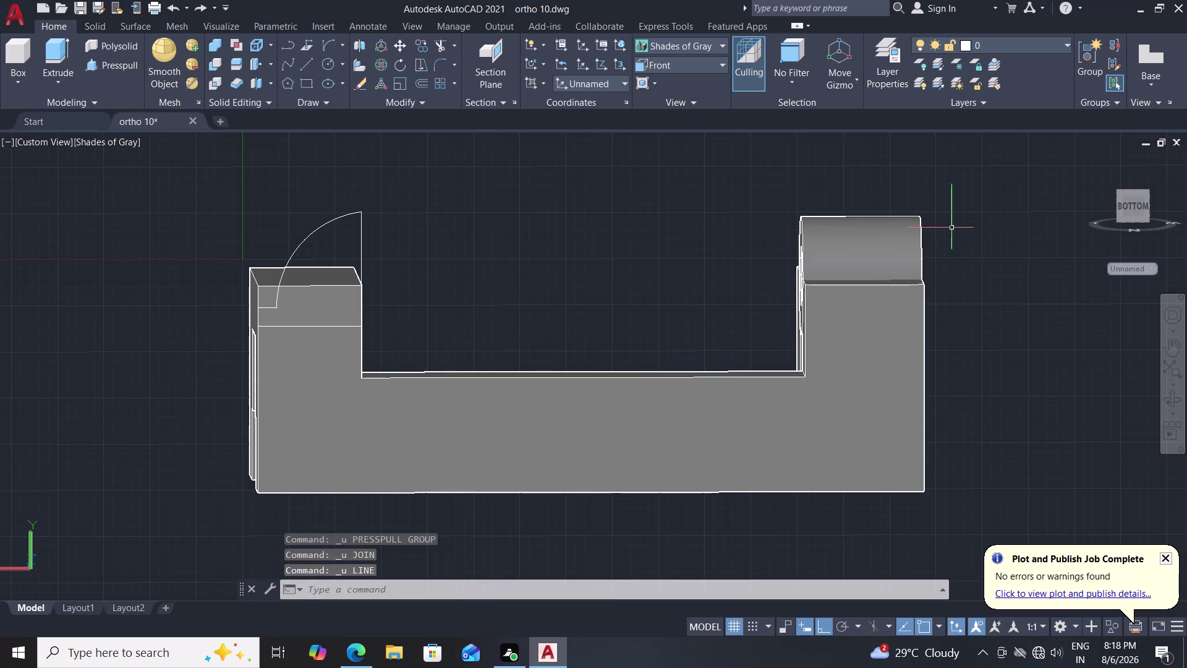
key(ctrl+z)
key(ctrl+z)
key(ctrl+z)
key(ctrl+z)
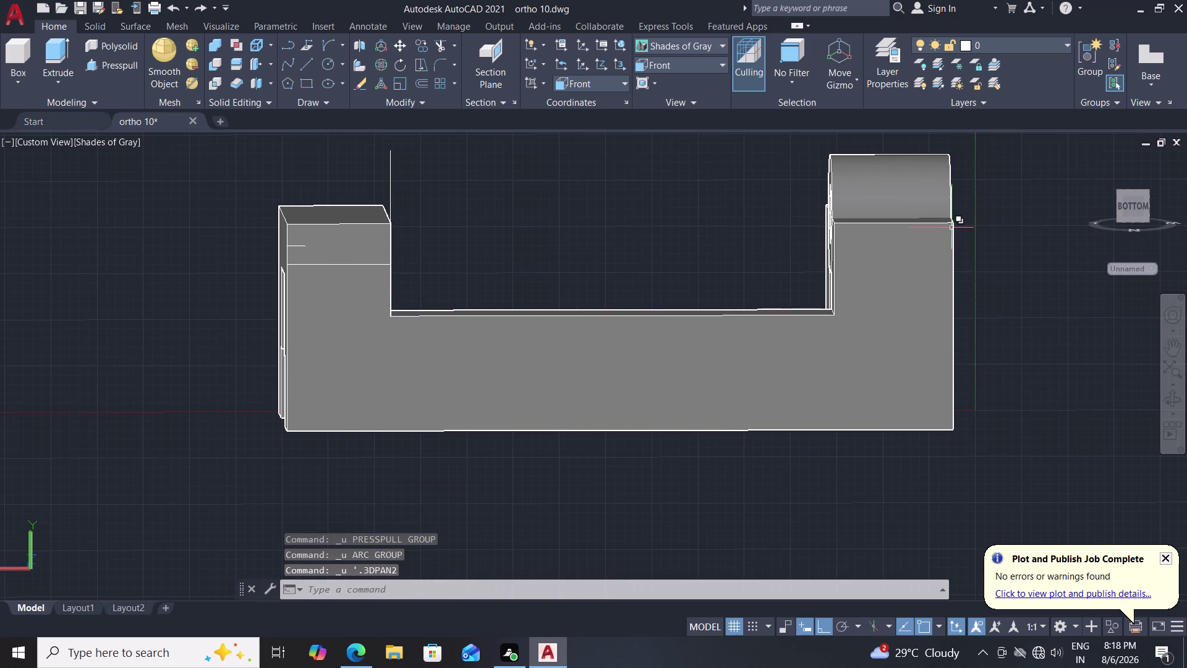
key(ctrl+z)
key(ctrl+z)
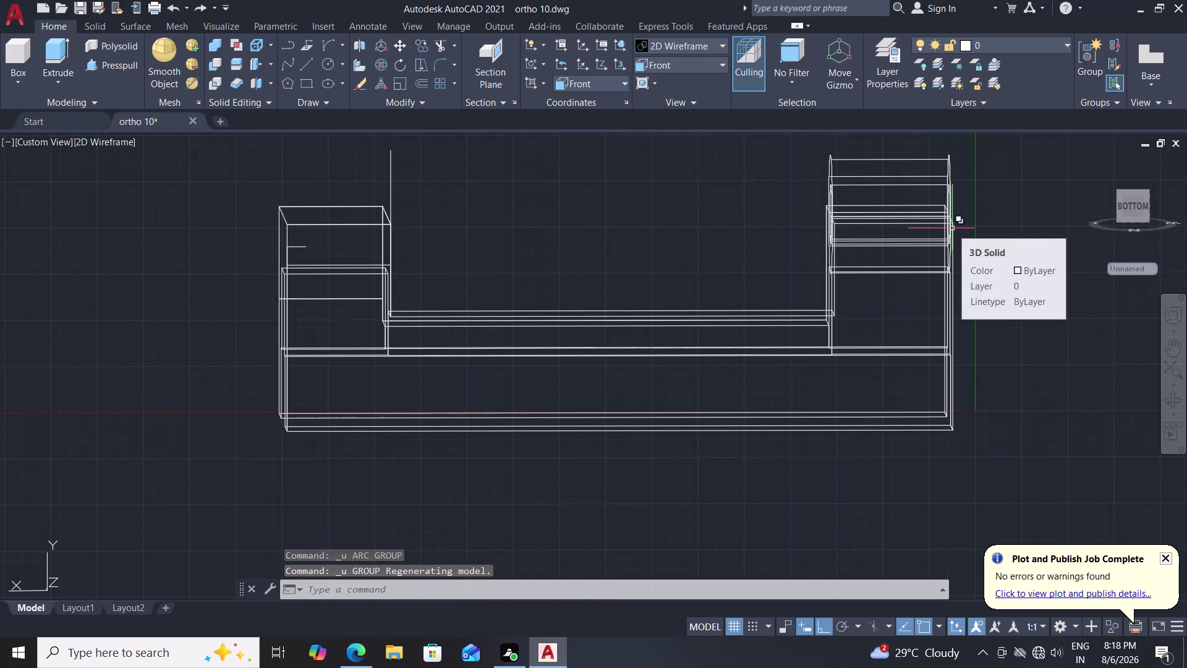
key(ctrl+z)
key(ctrl+z)
key(ctrl+z)
key(ctrl+z)
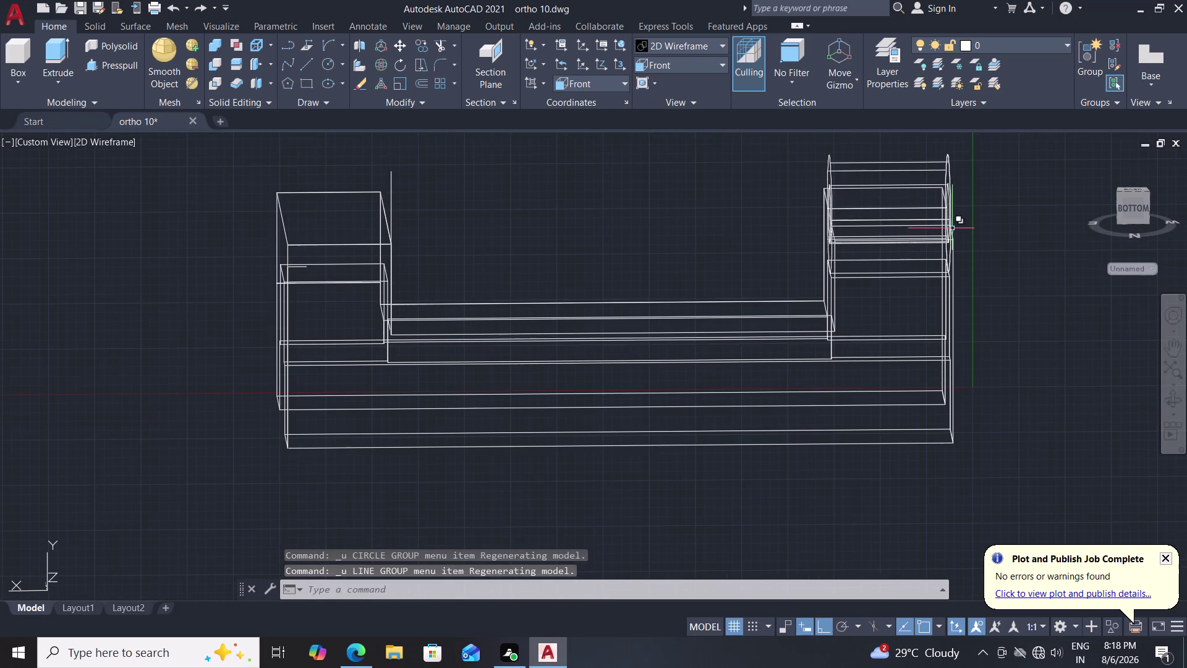
key(ctrl+z)
key(ctrl+z)
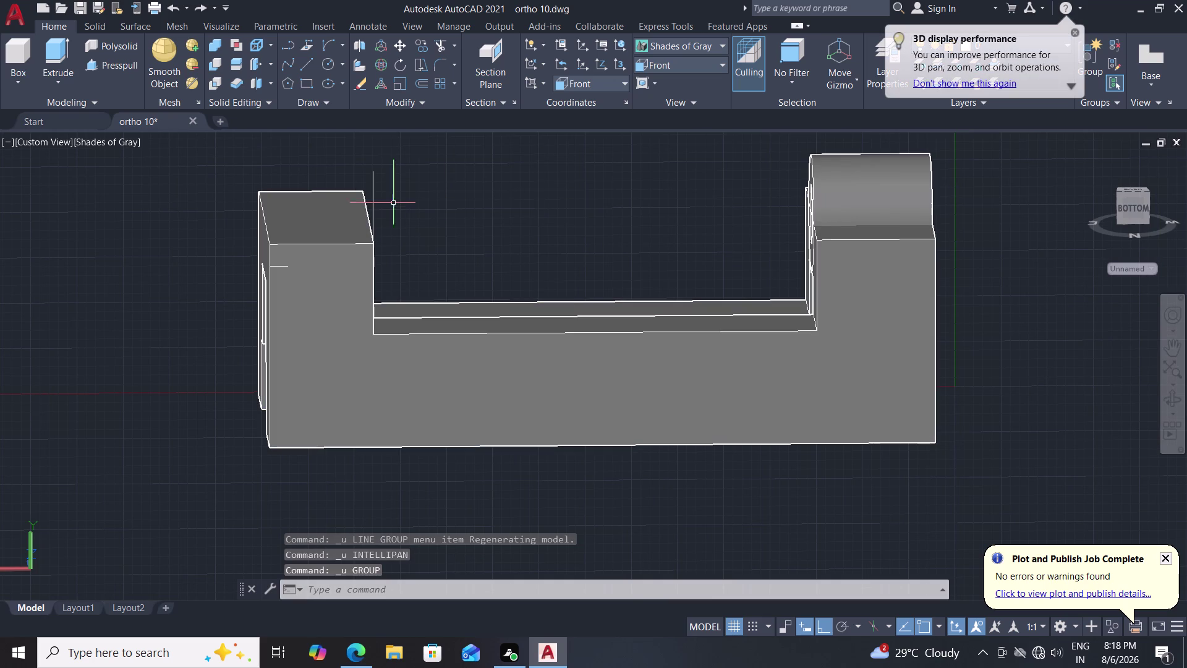
click(375, 197)
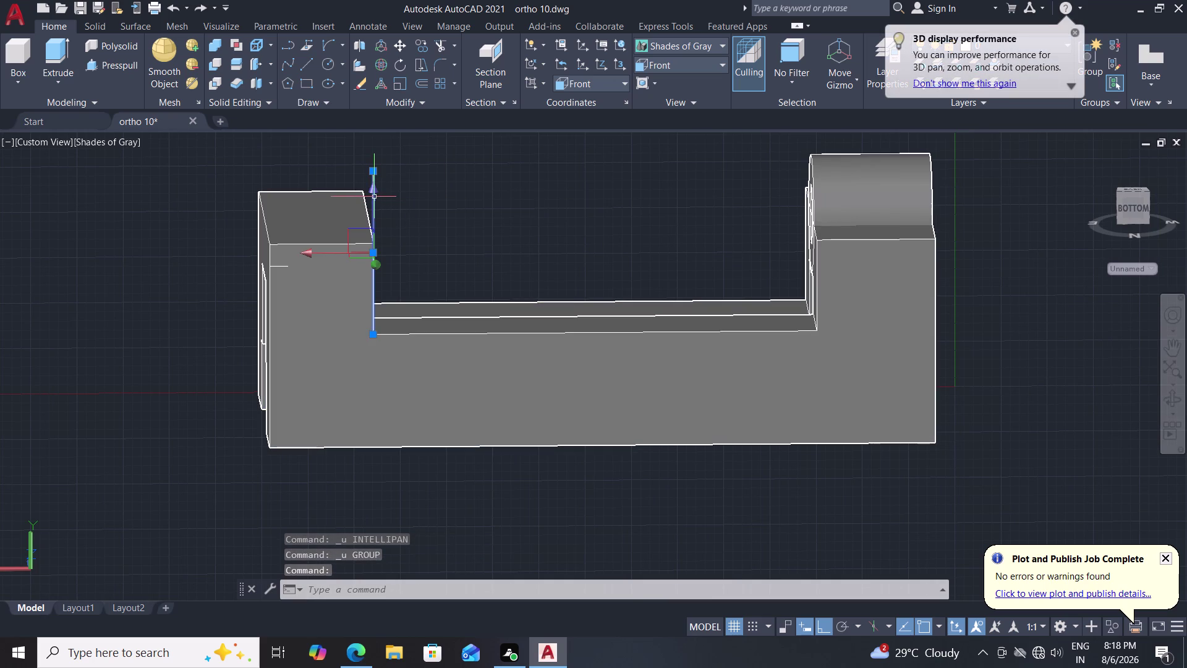
key(Delete)
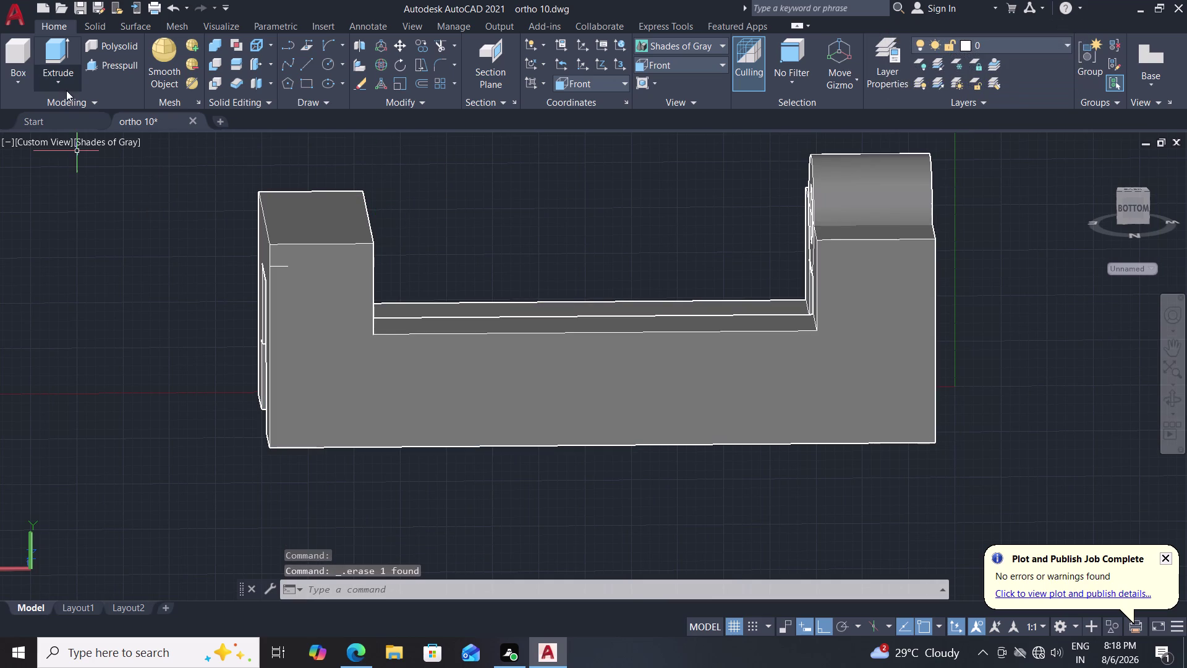
Press-pull the left block's top face up to a new, taller height.
click(113, 71)
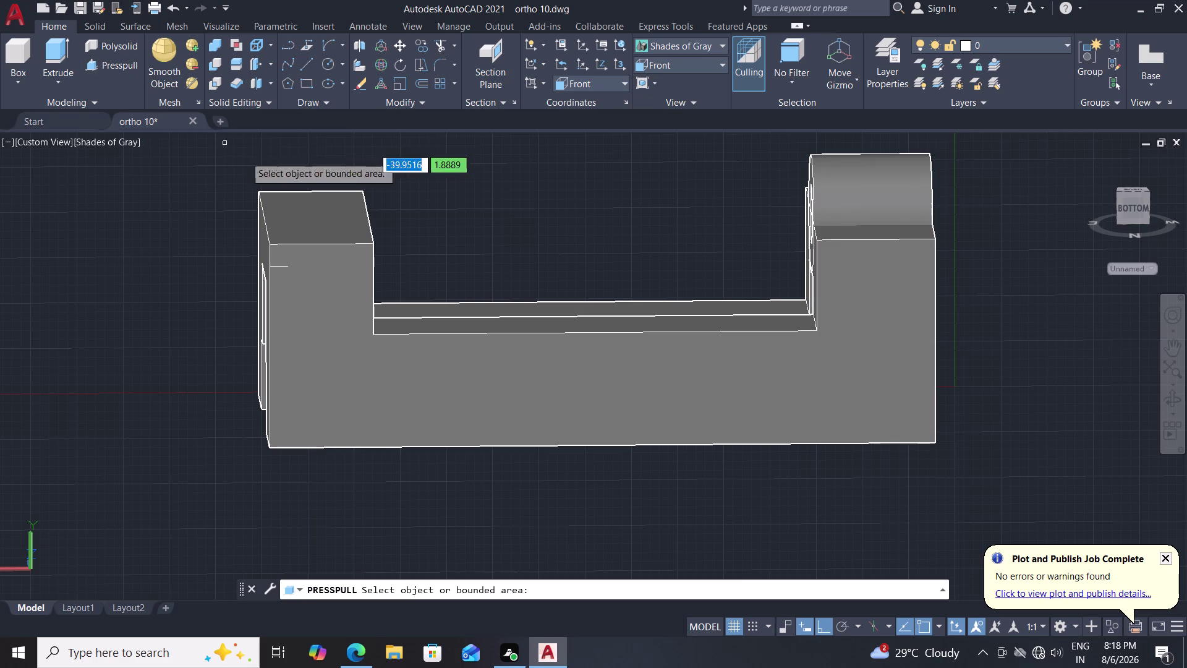
click(312, 218)
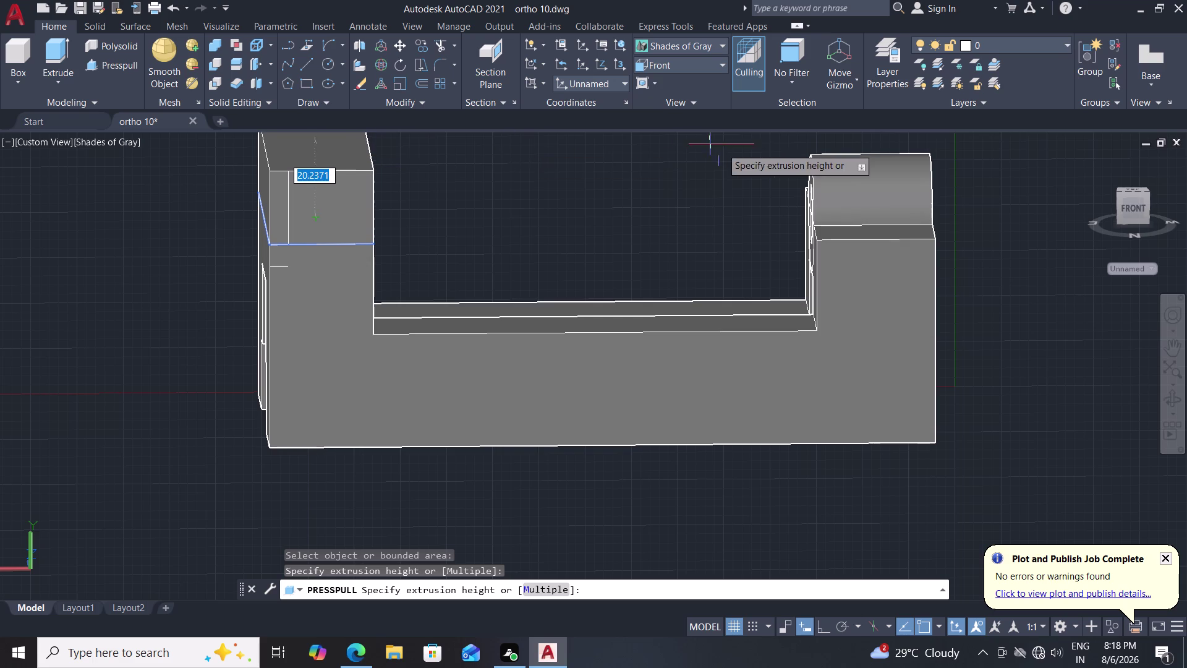
click(814, 158)
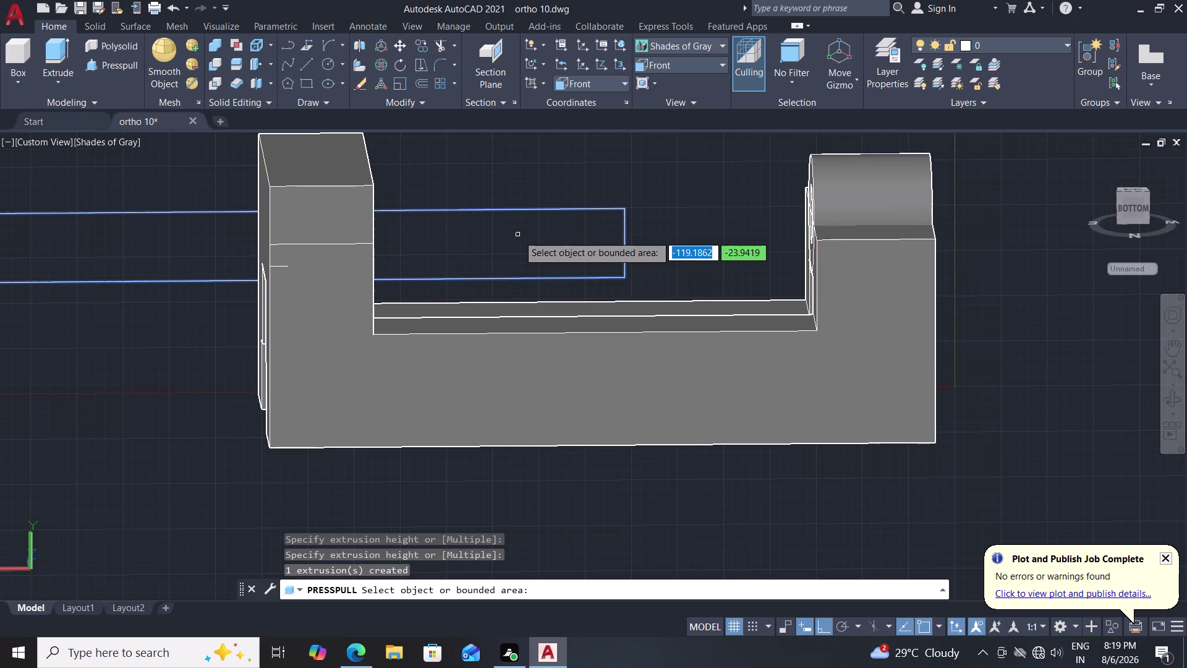
middle_click(520, 235)
scroll(up, 3)
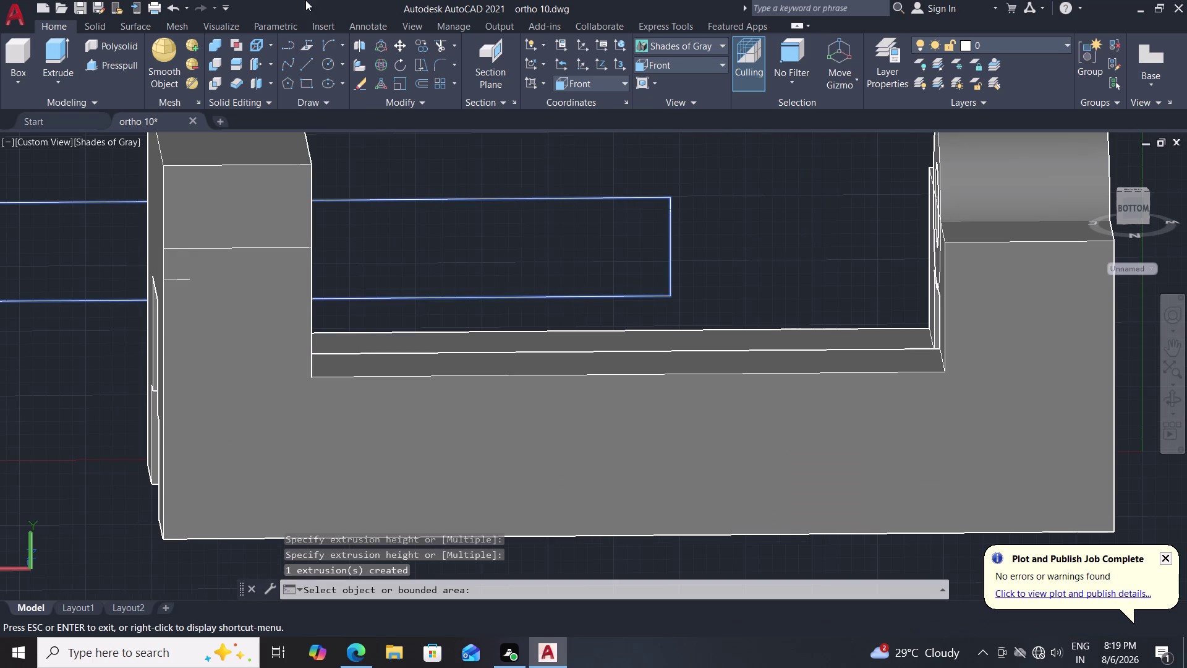
scroll(up, 3)
scroll(up, 3)
scroll(down, 3)
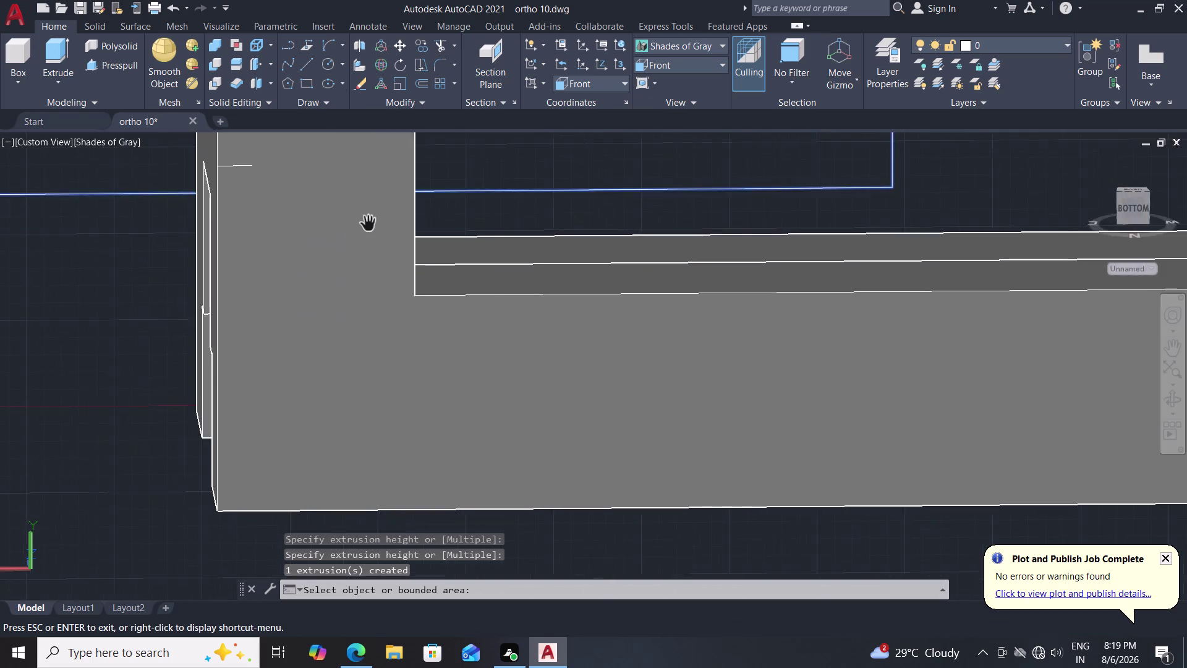
scroll(down, 3)
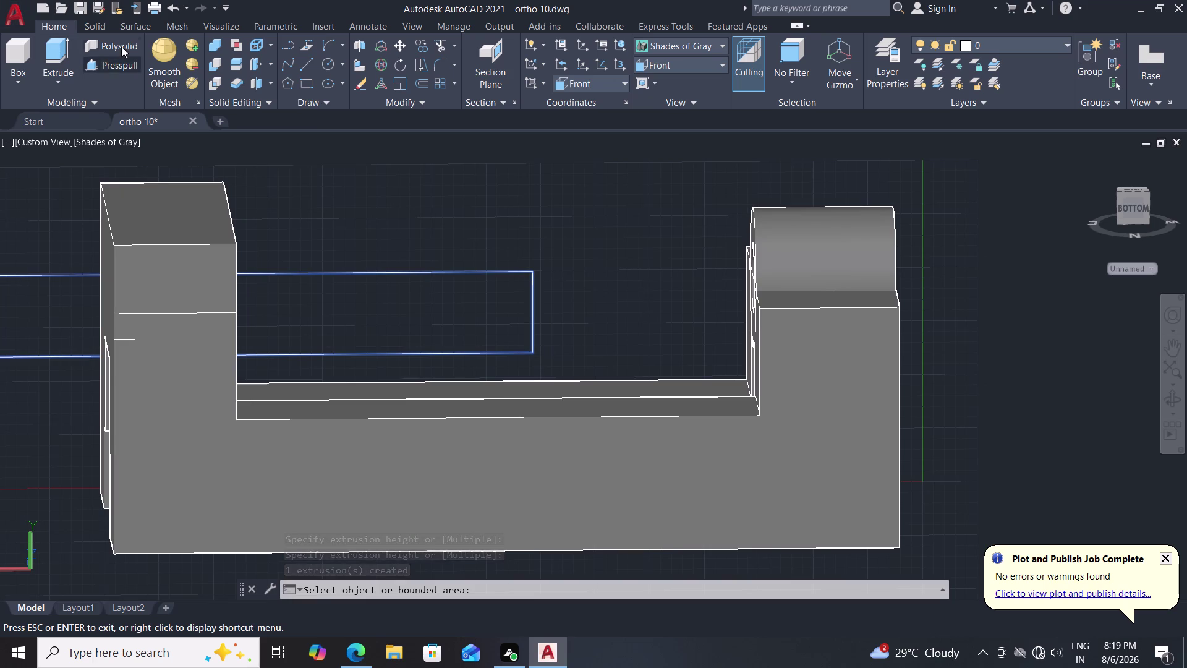
click(297, 68)
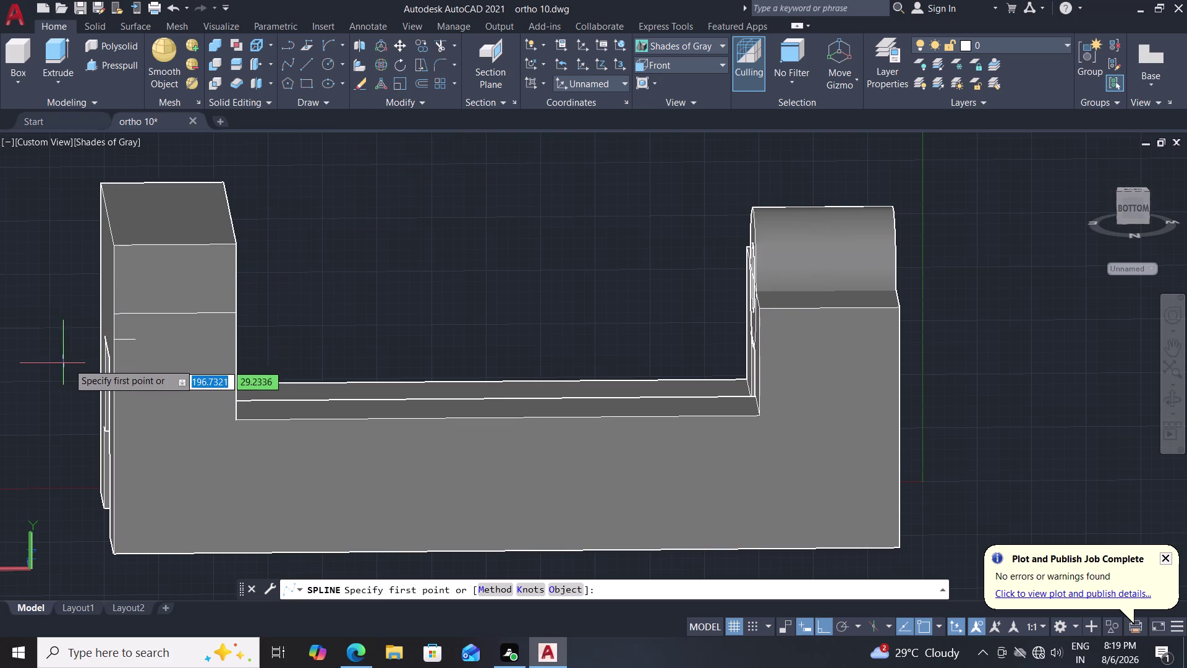
click(132, 342)
click(127, 339)
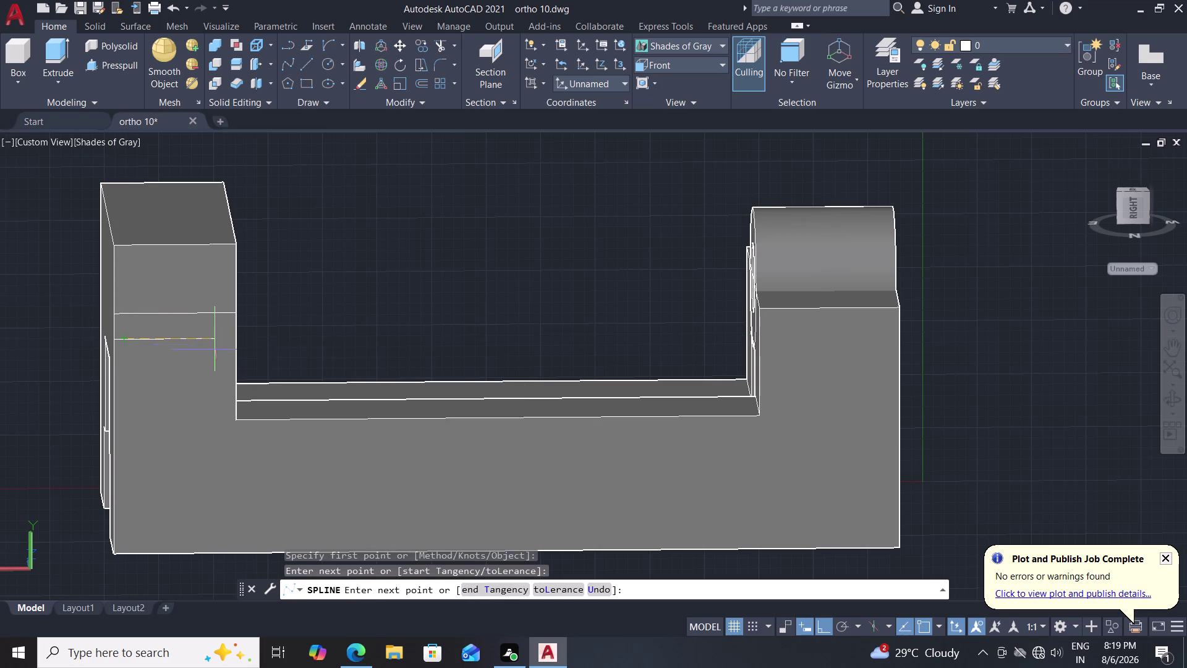
right_click(386, 292)
right_click(386, 292)
click(410, 305)
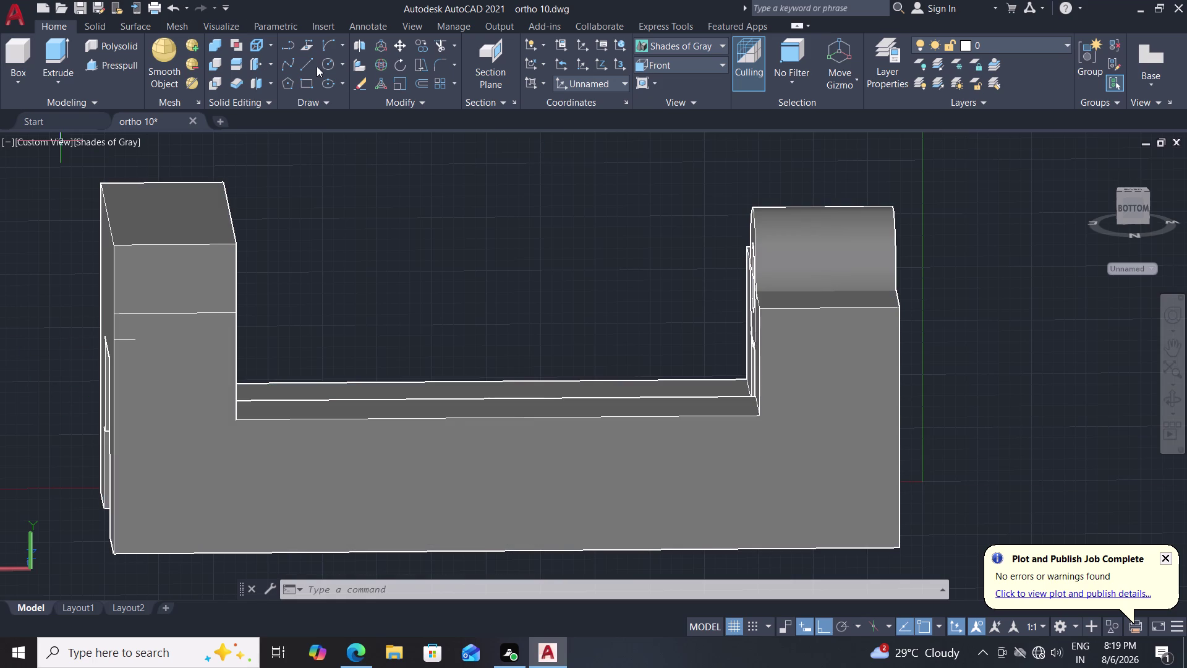
click(334, 47)
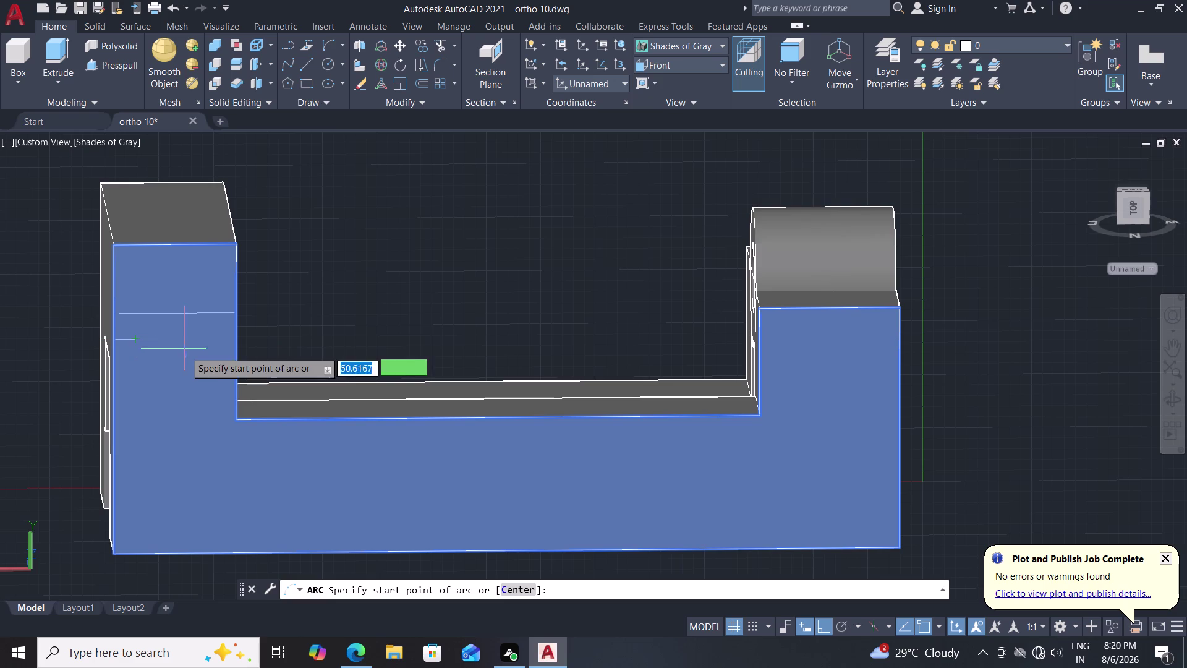
Abandon an arc started on the left block and show the arc drawing methods.
click(240, 338)
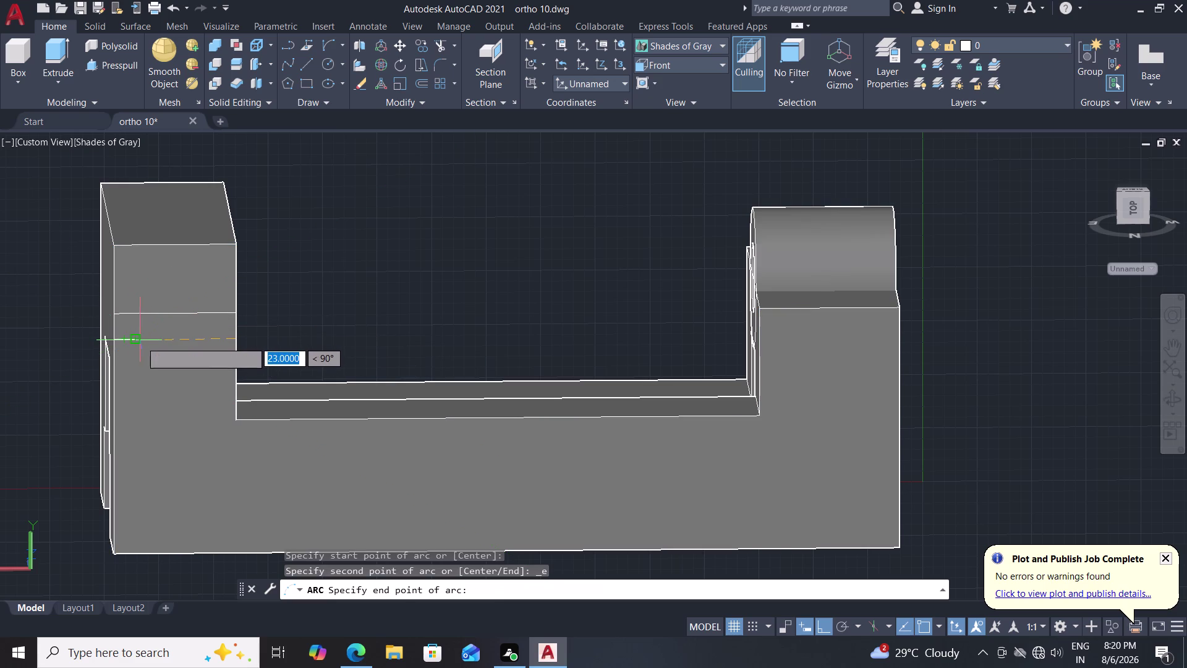
click(134, 341)
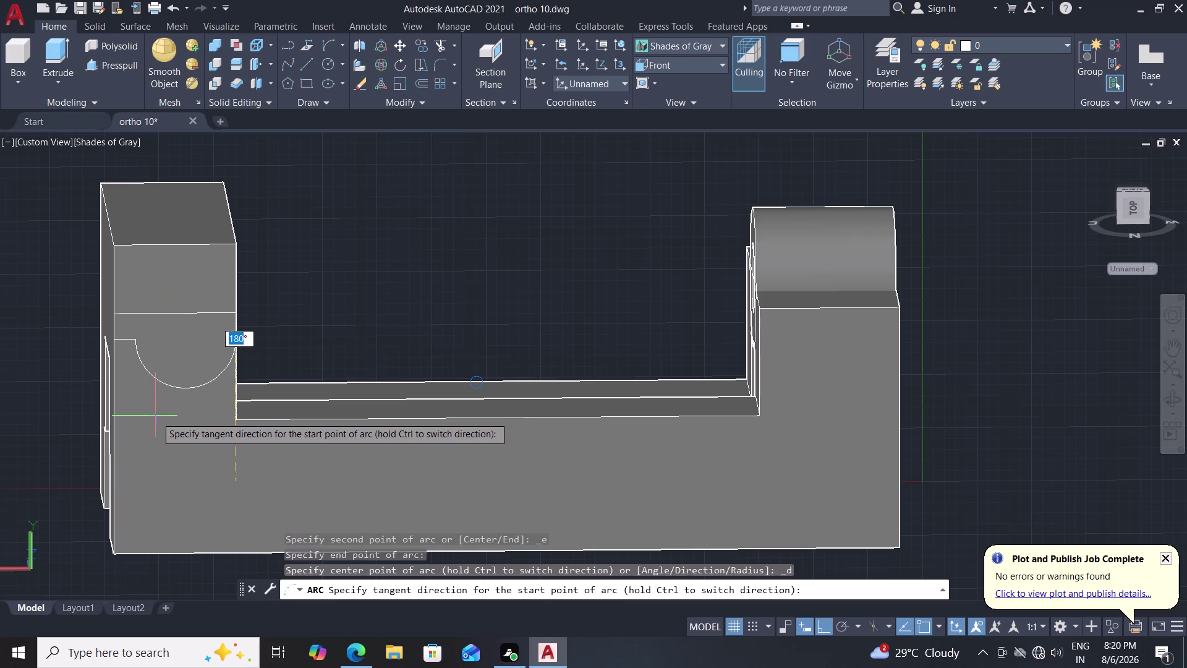
key(Escape)
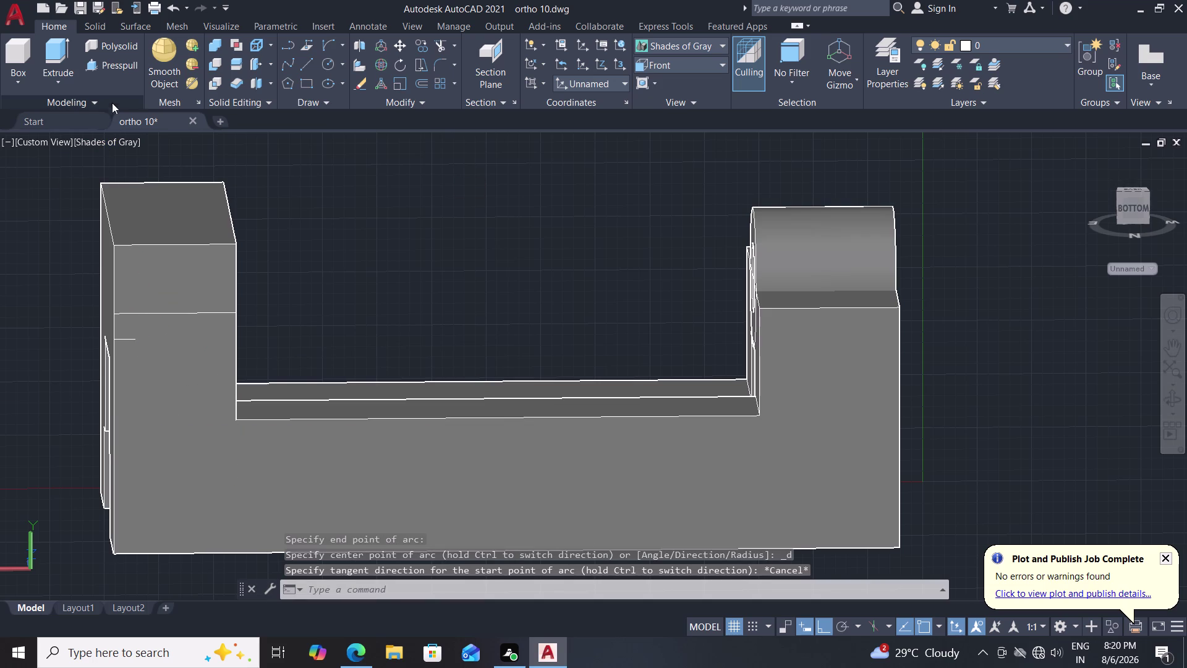
double_click(341, 42)
click(341, 51)
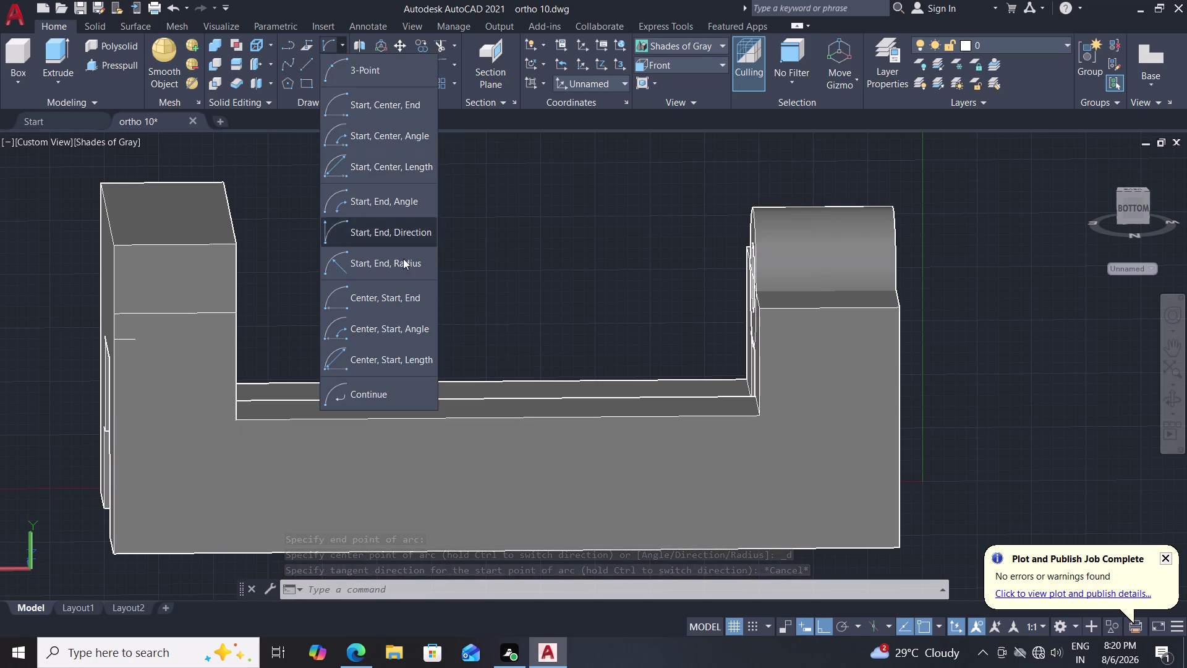
click(404, 259)
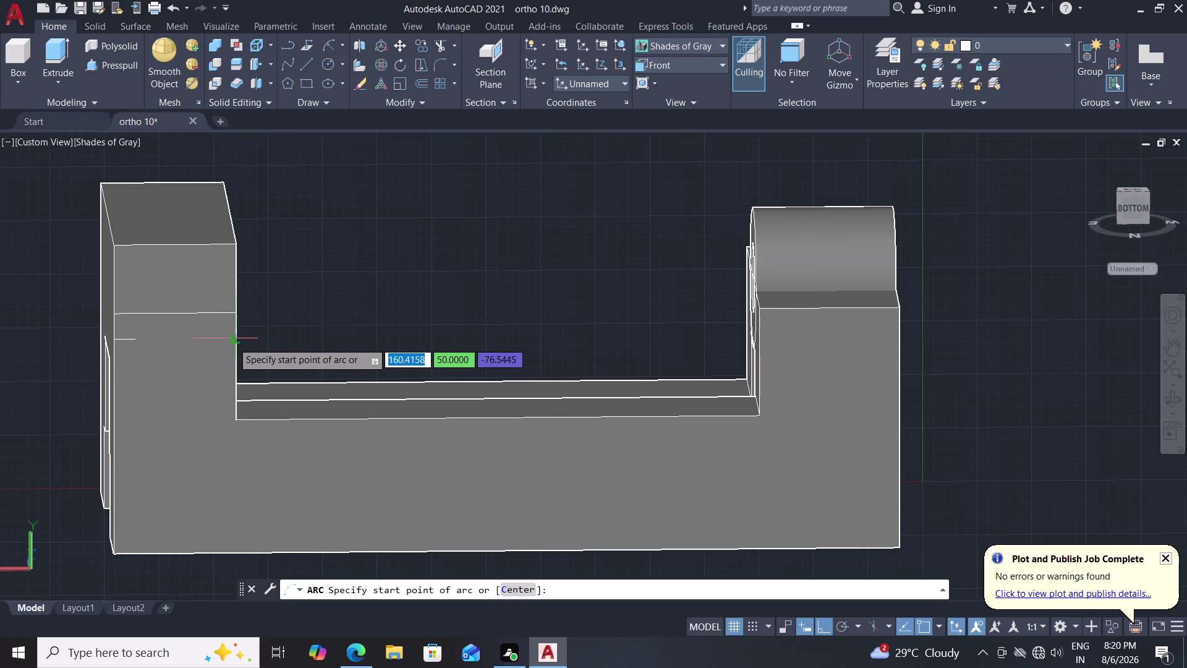
click(234, 342)
click(235, 246)
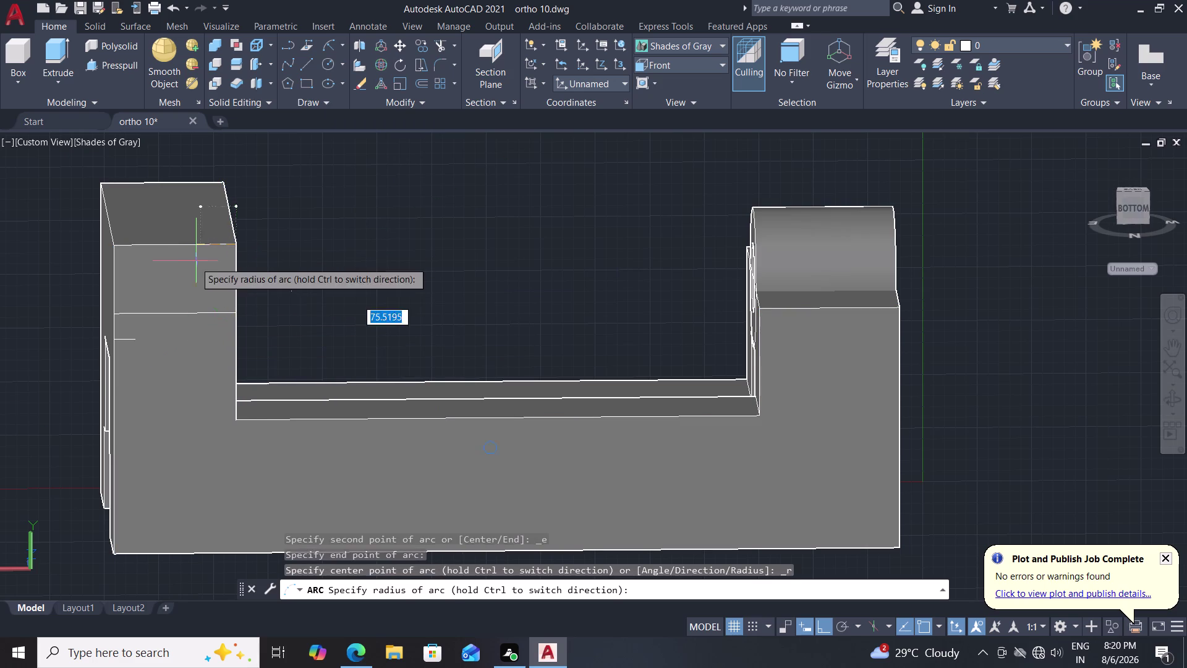
double_click(136, 339)
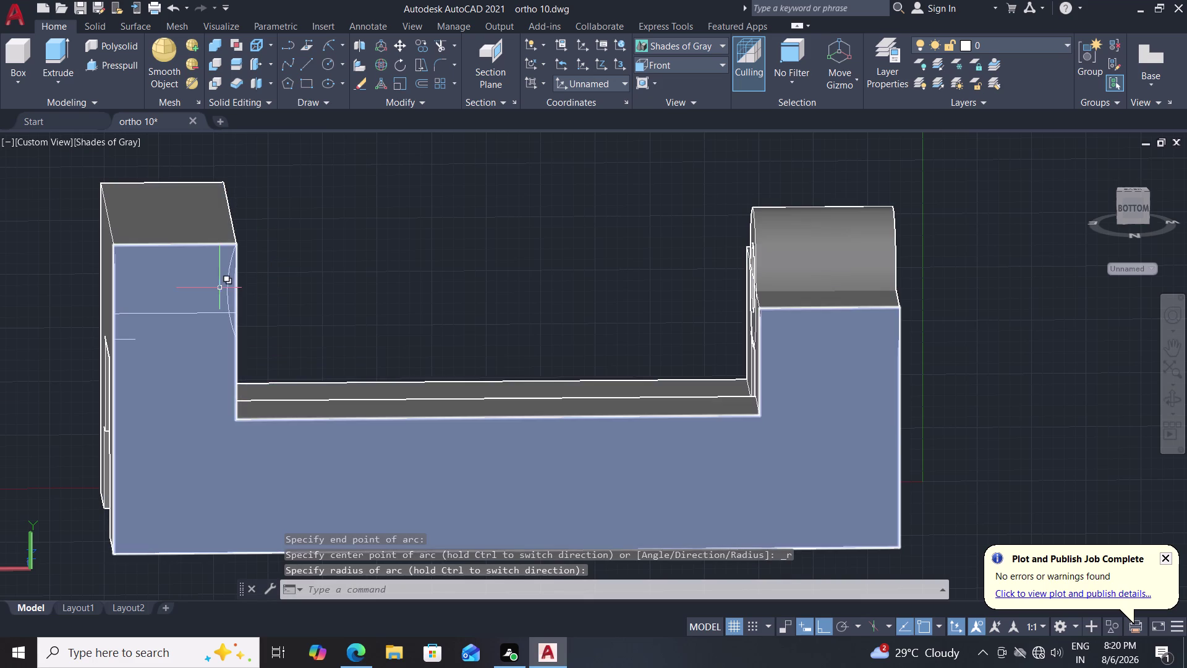
key(ctrl+z)
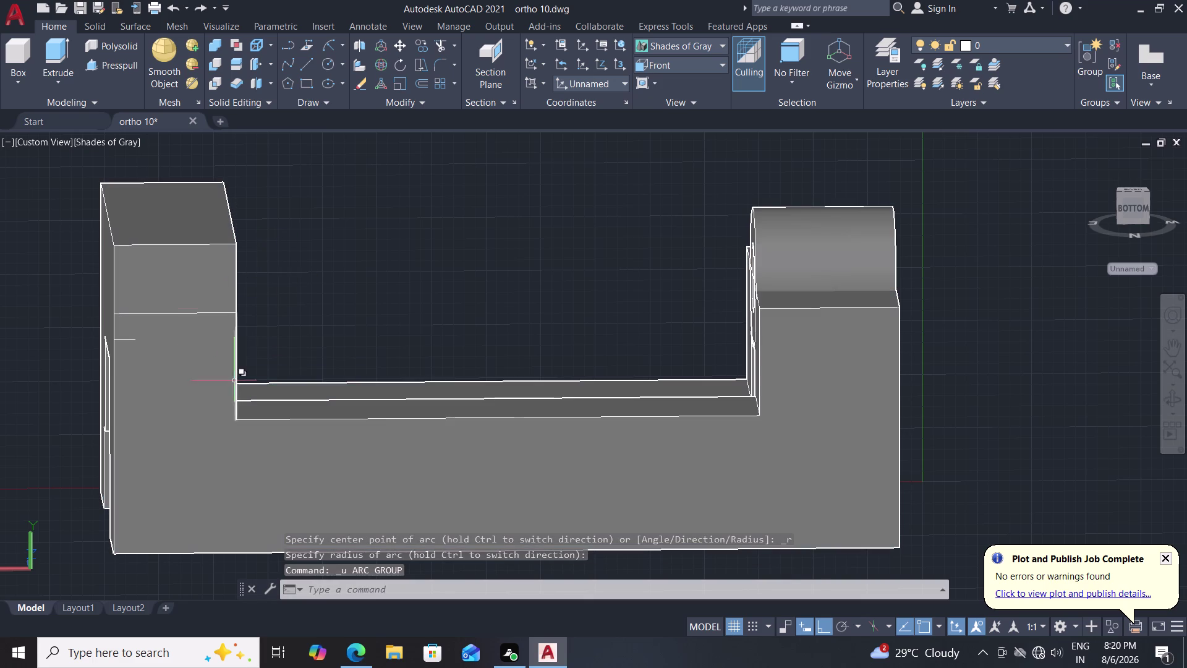
click(342, 46)
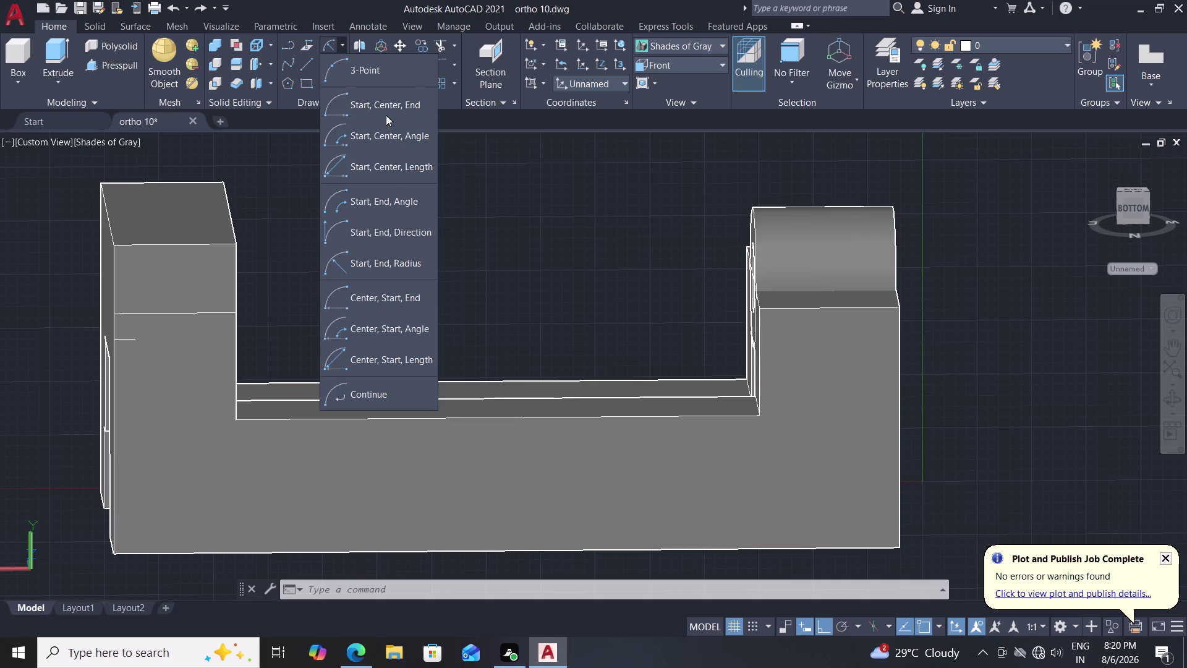
click(384, 112)
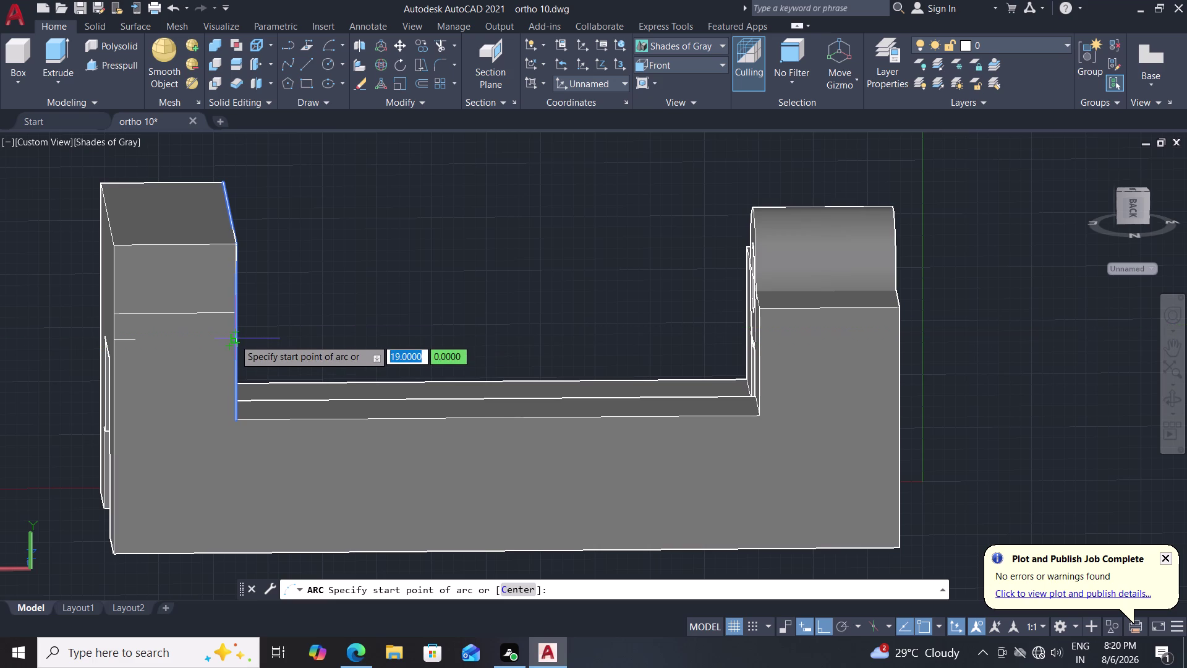
click(236, 340)
double_click(236, 243)
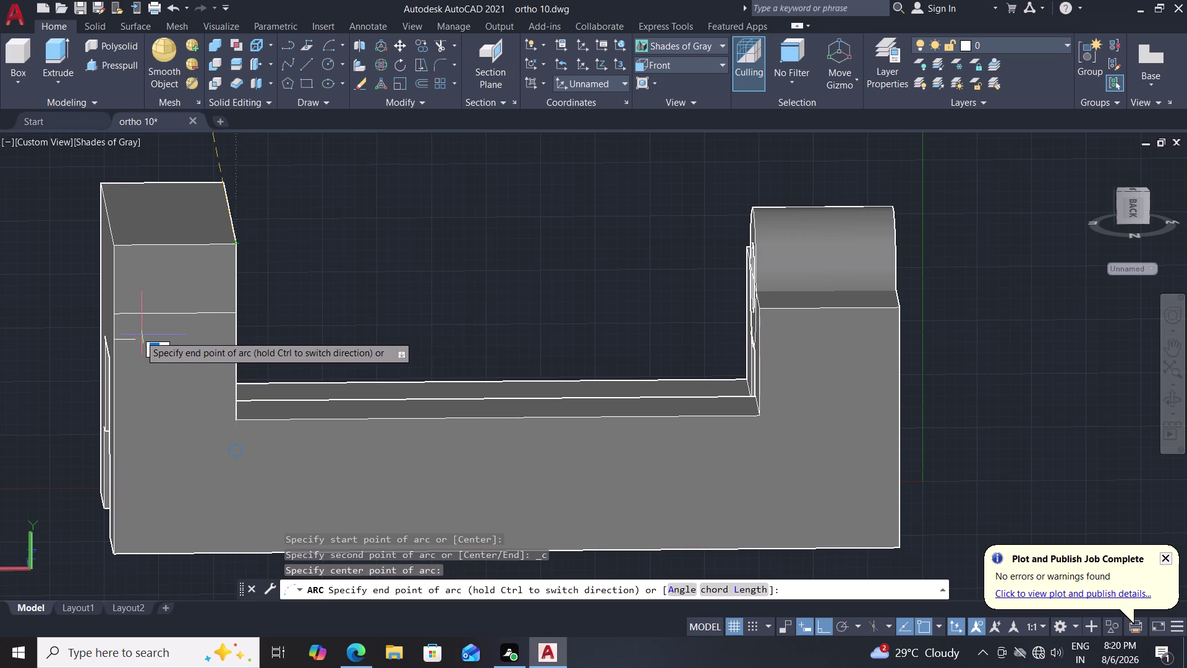
click(135, 334)
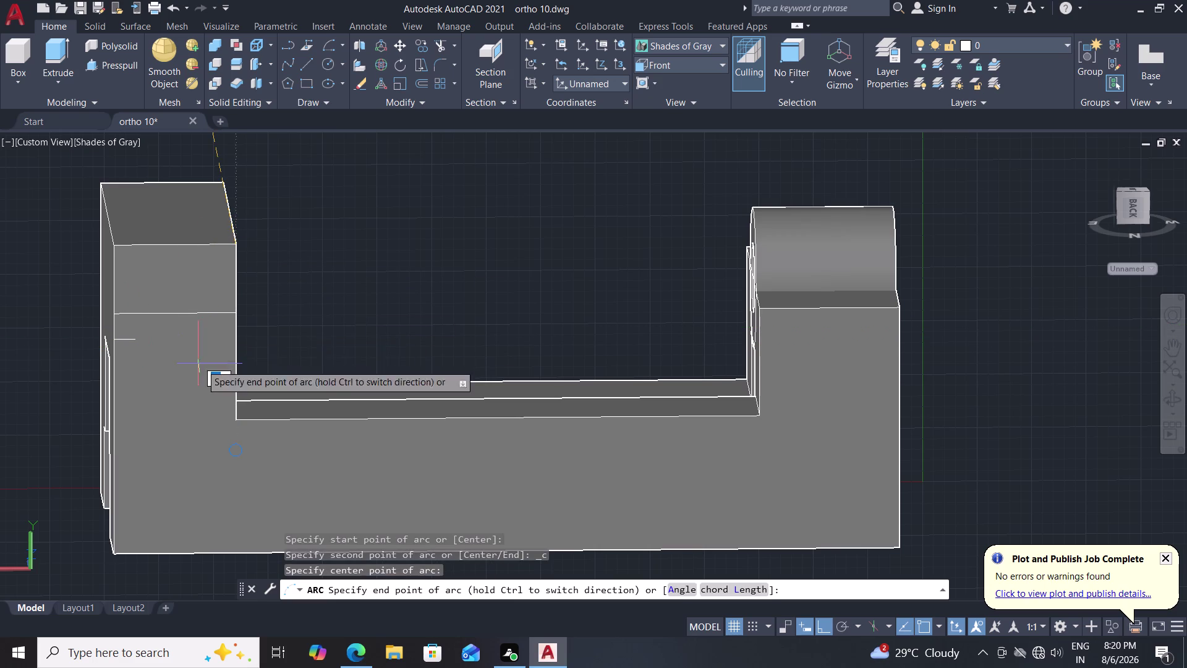
click(318, 287)
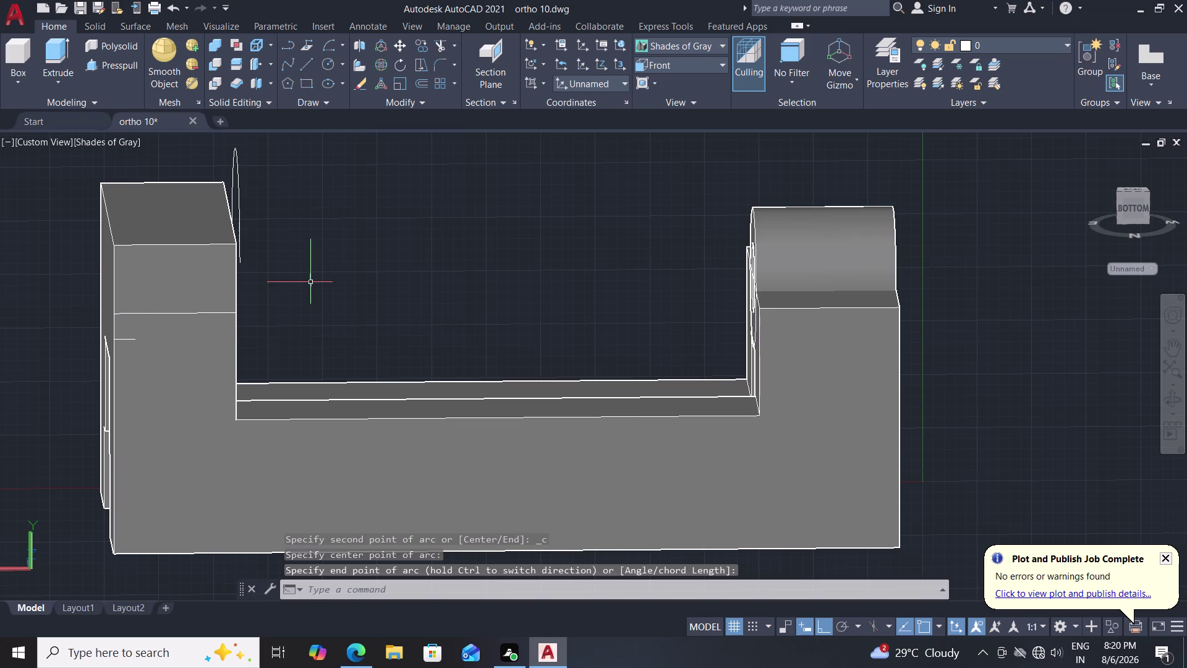
key(ctrl+z)
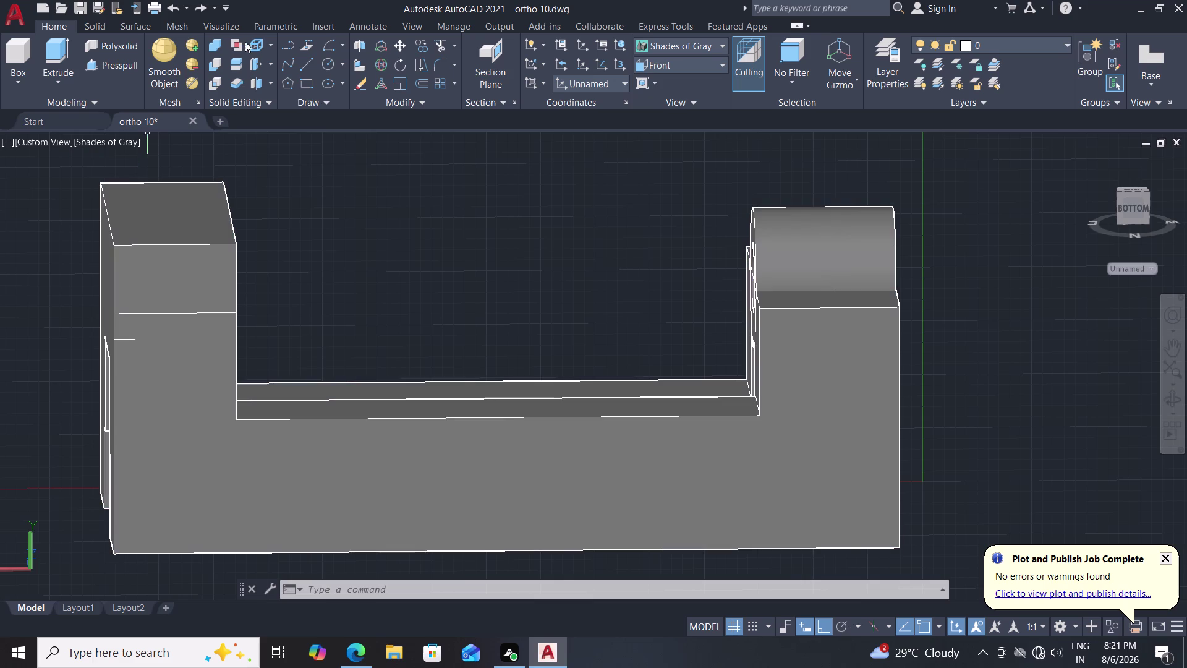
click(301, 69)
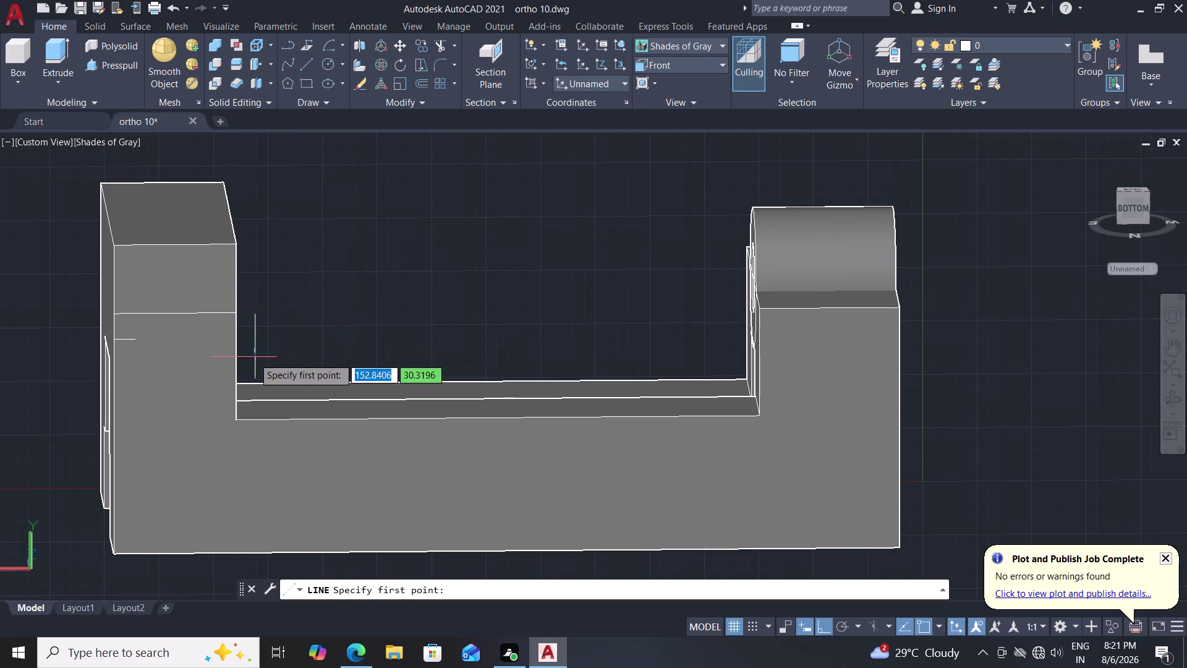
Draw a 45-unit line rising from the left block's top edge, then end the command.
click(236, 416)
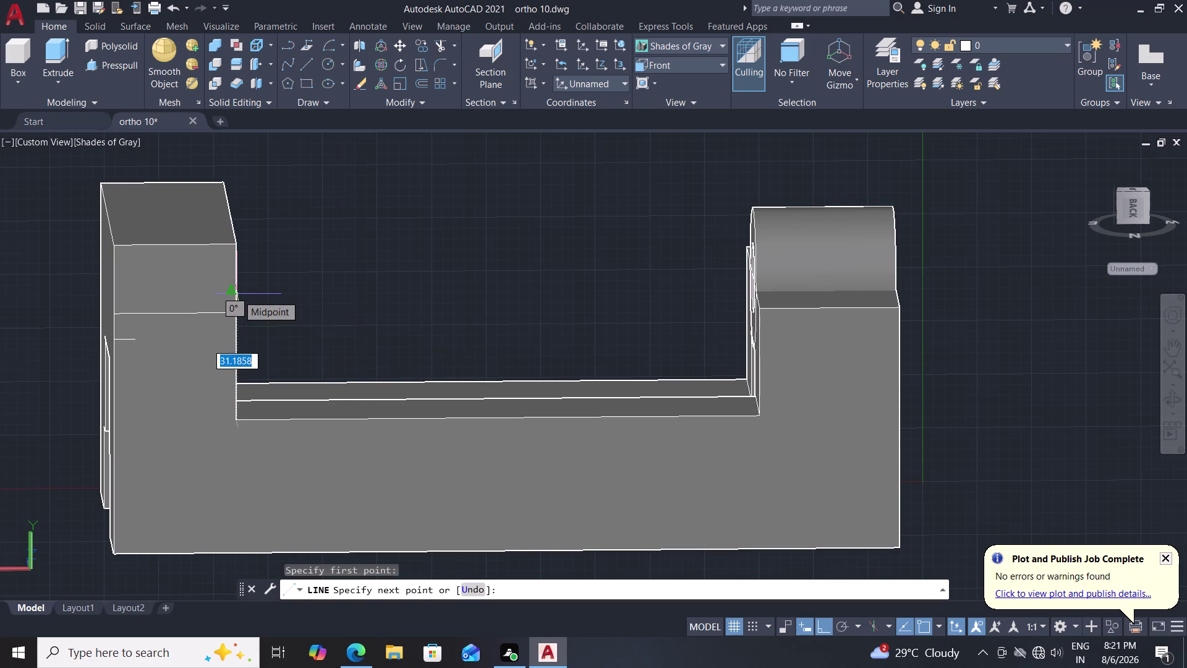
text(45)
key(Return)
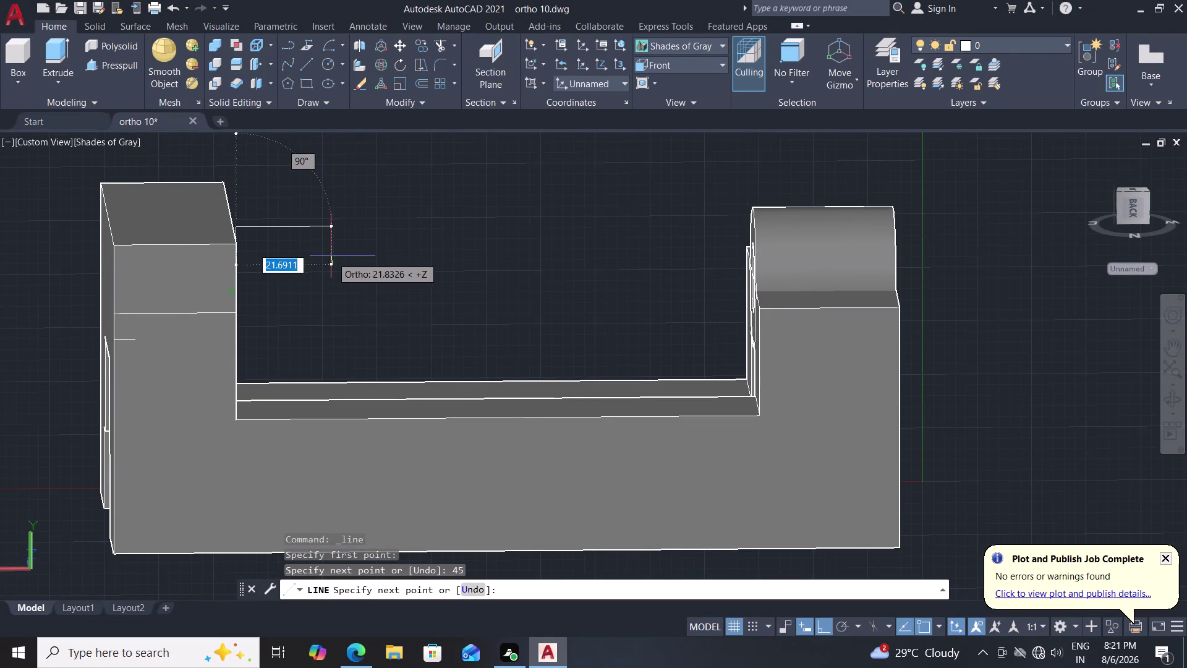
middle_click(316, 244)
middle_drag(313, 240, 312, 236)
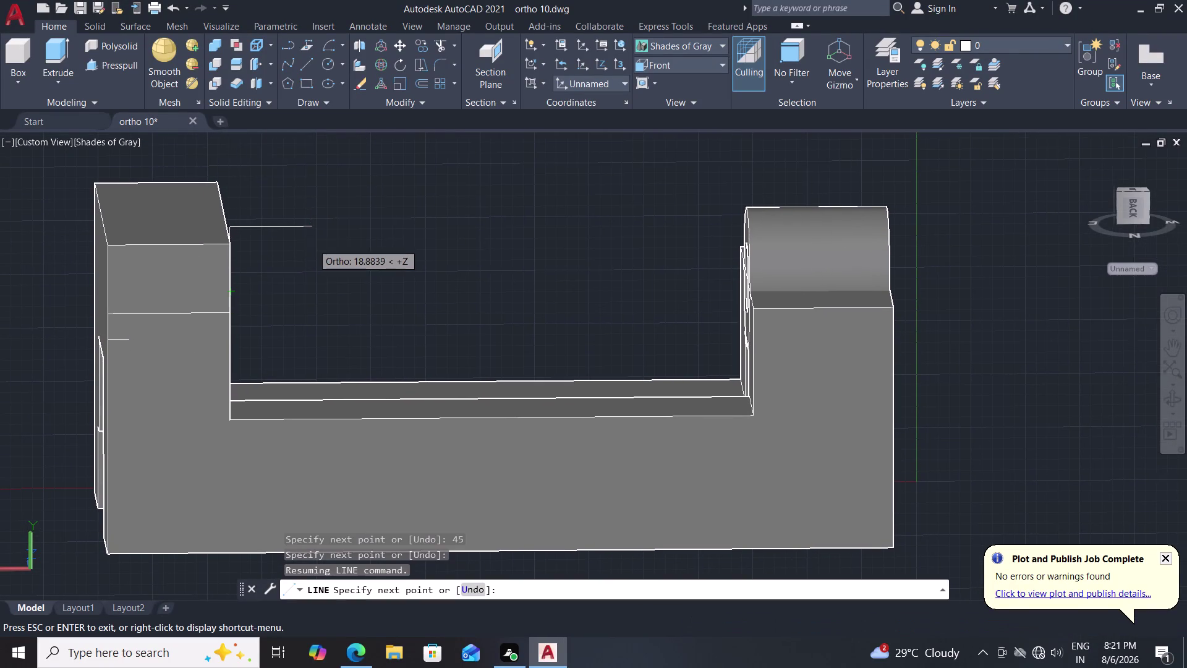
middle_drag(312, 236, 320, 224)
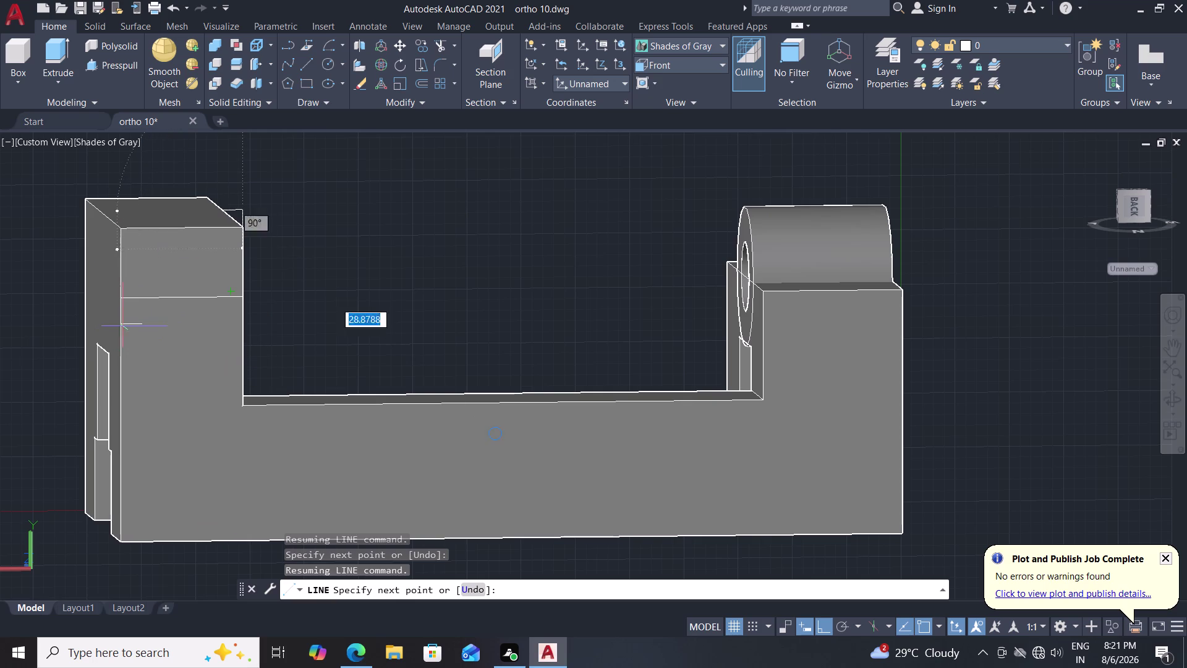
key(Escape)
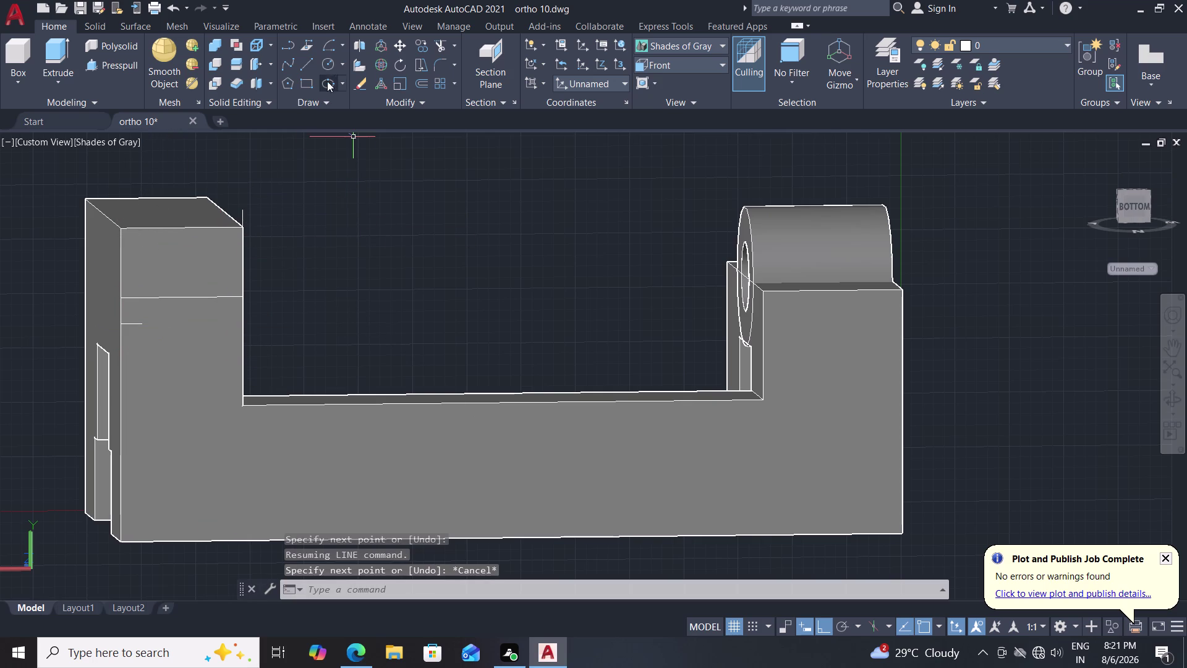
Abandon a Start-End-Radius arc on the block edge and switch to the Front view.
click(340, 42)
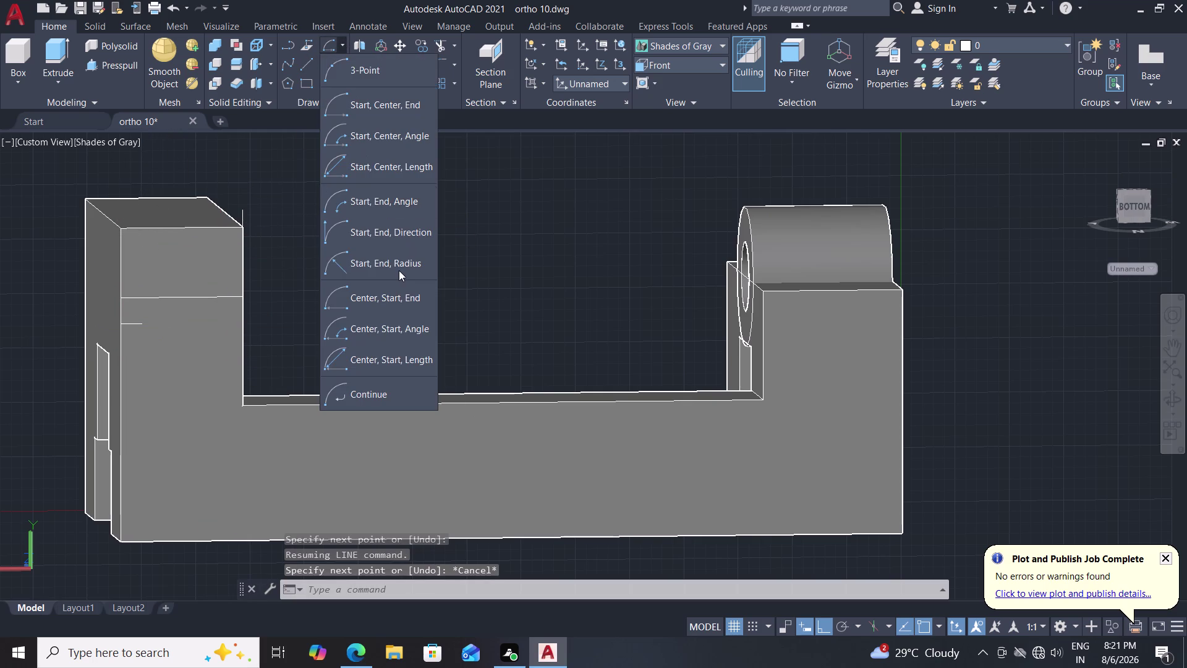
click(396, 270)
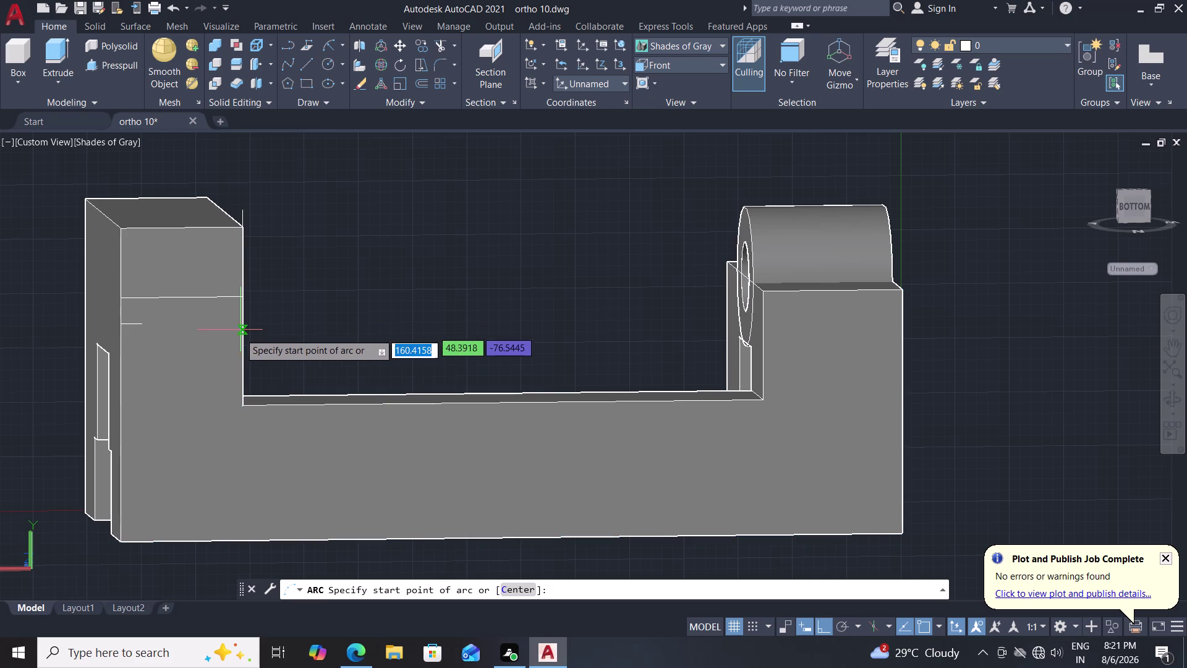
double_click(141, 322)
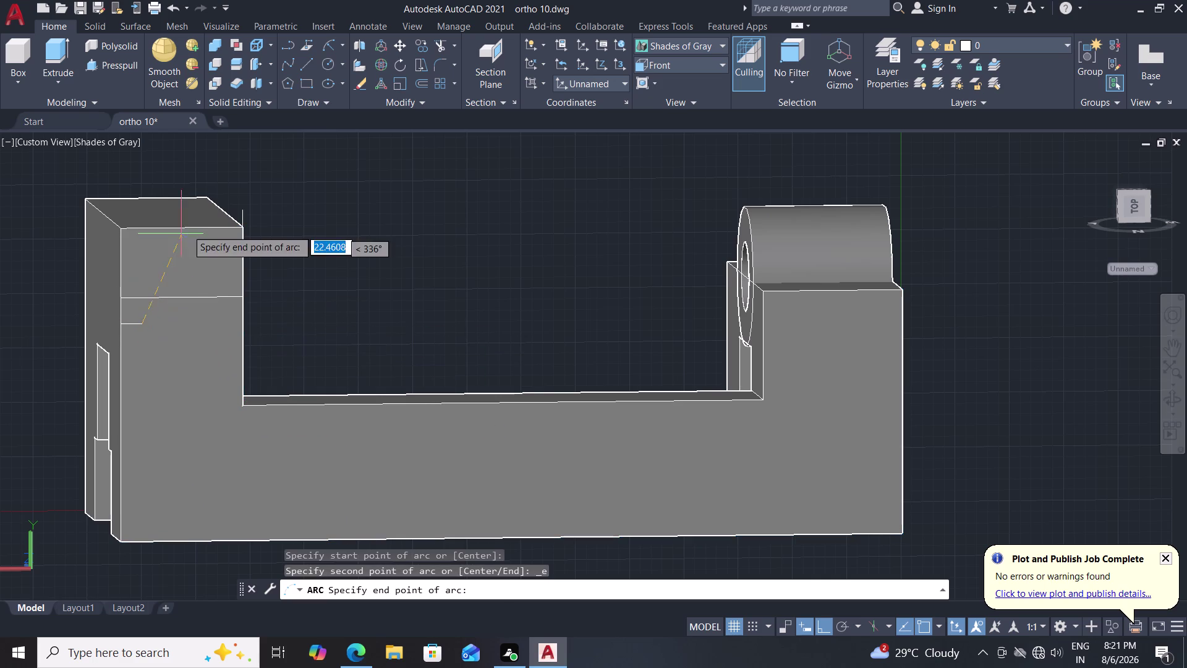
click(242, 211)
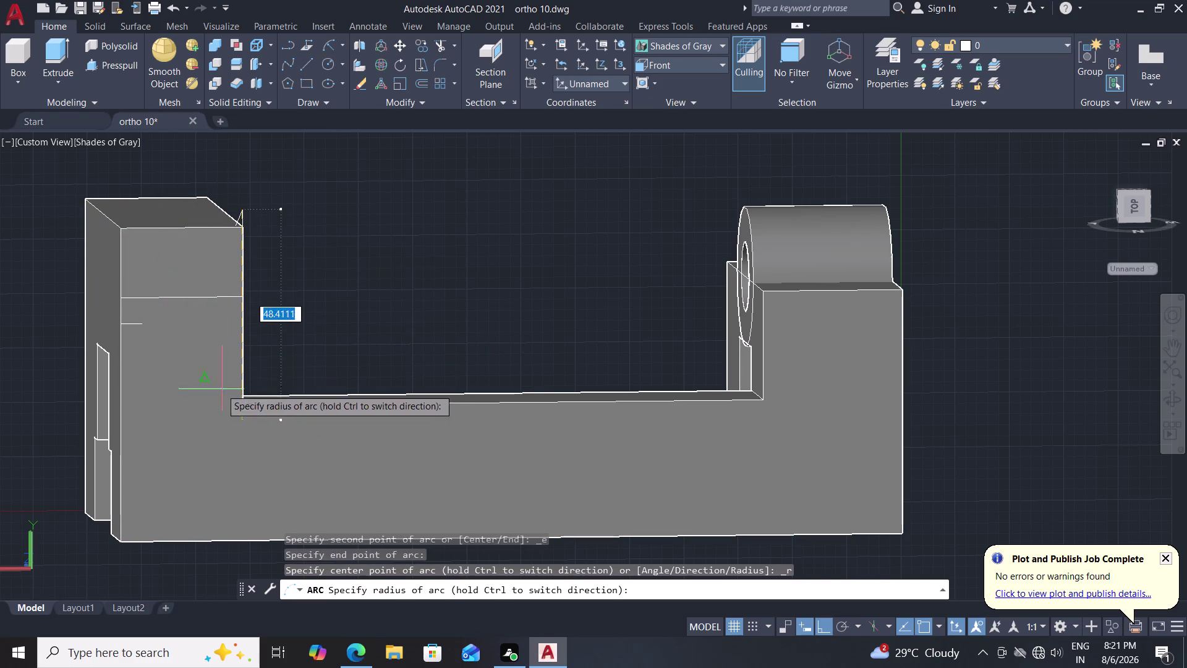
key(Escape)
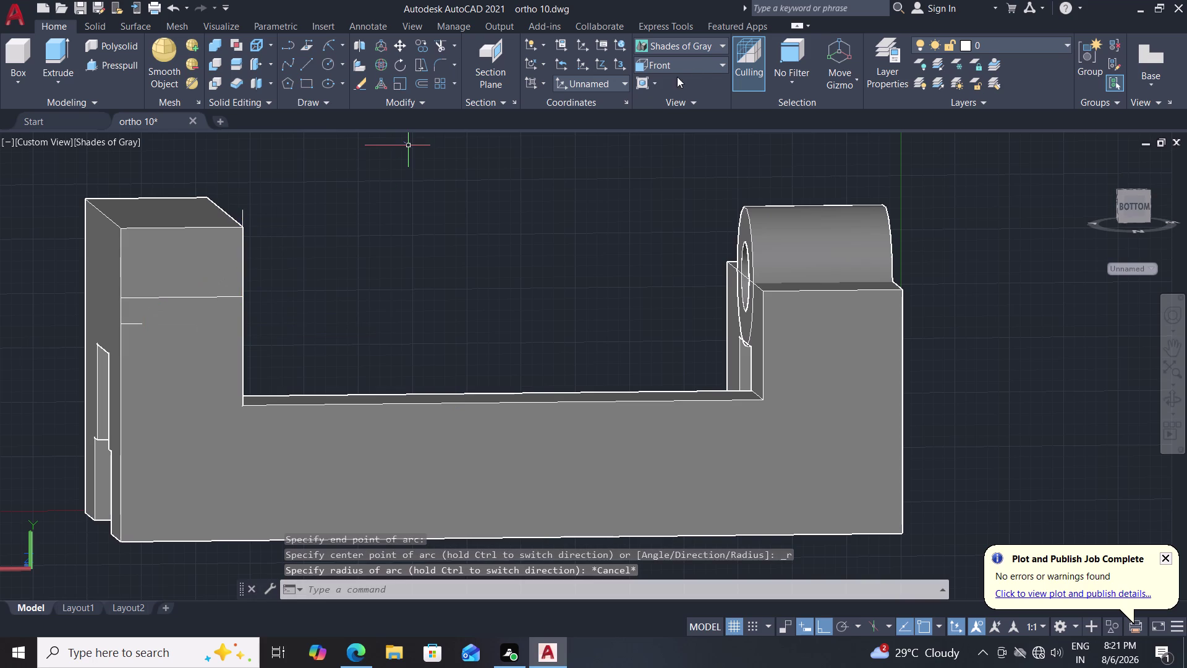
click(693, 68)
click(680, 147)
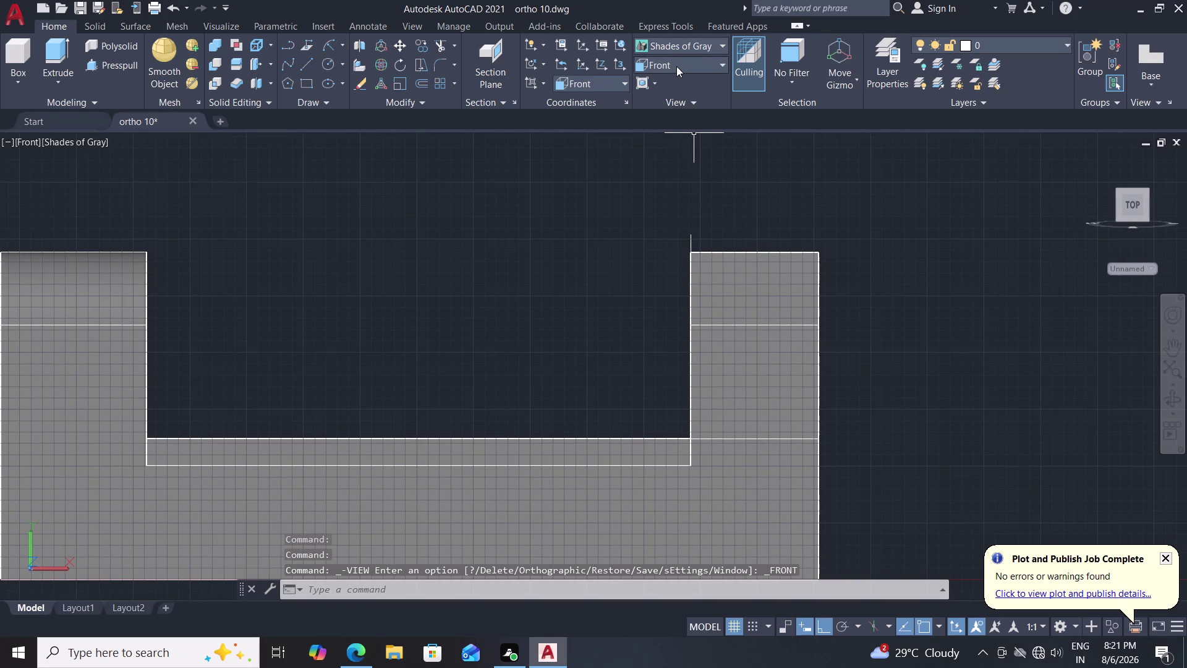
In Back view, draw a radius-28 Start-End-Radius arc on the left upright, then orbit to 3D.
click(676, 67)
click(683, 163)
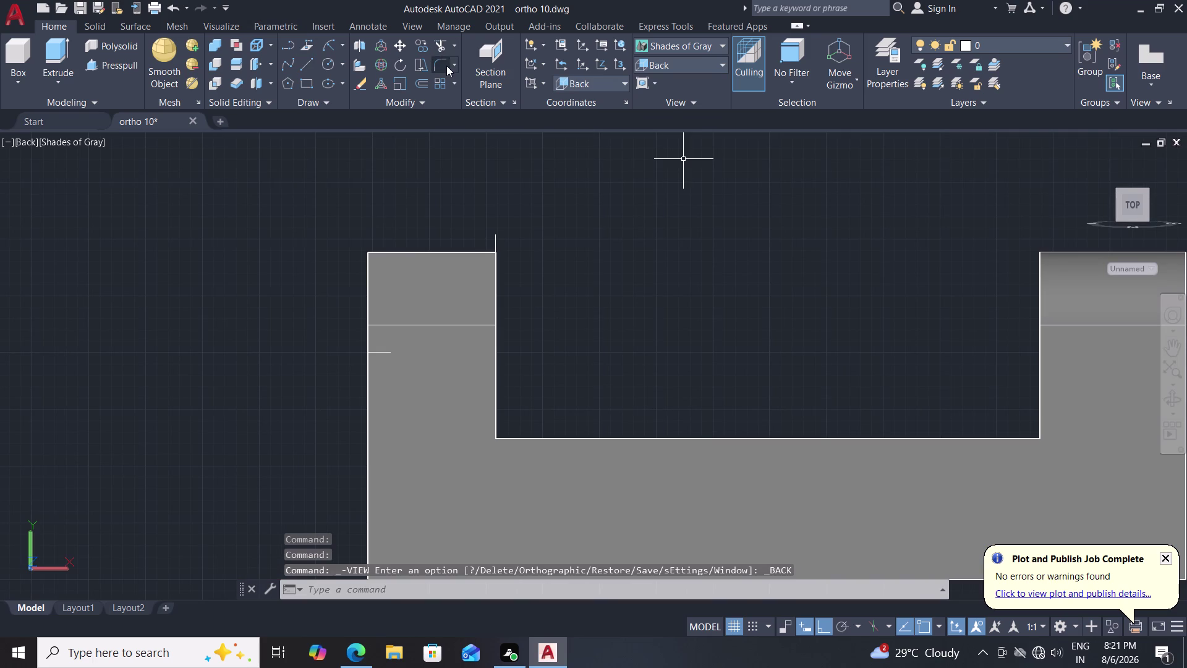
click(327, 40)
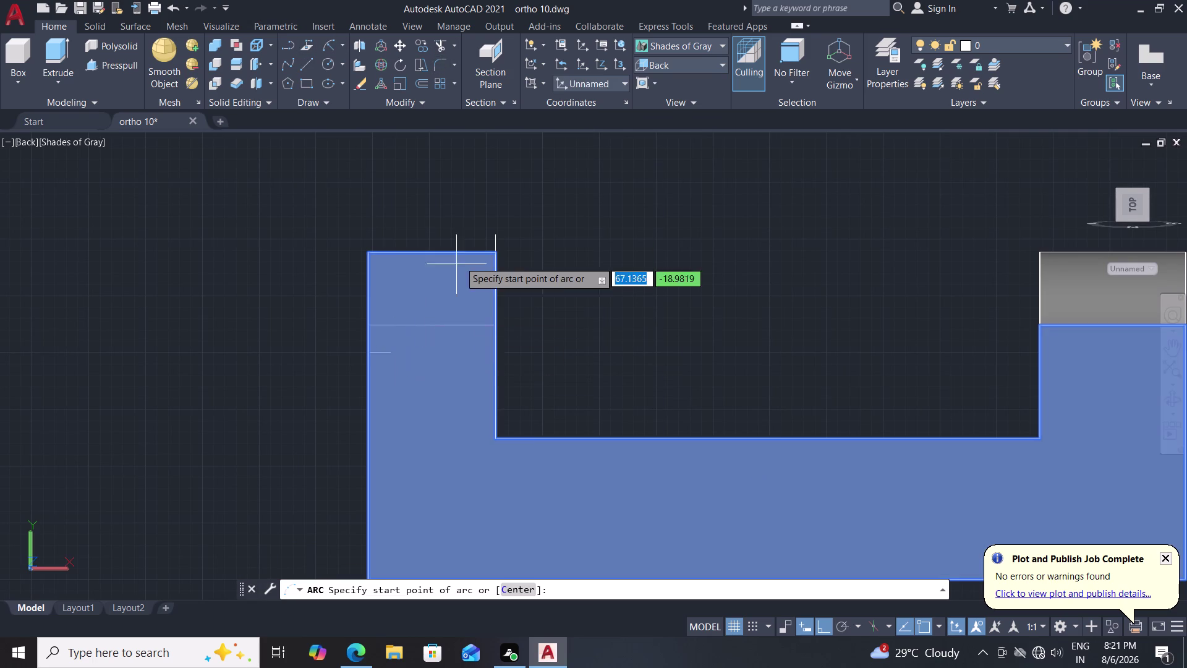
click(488, 230)
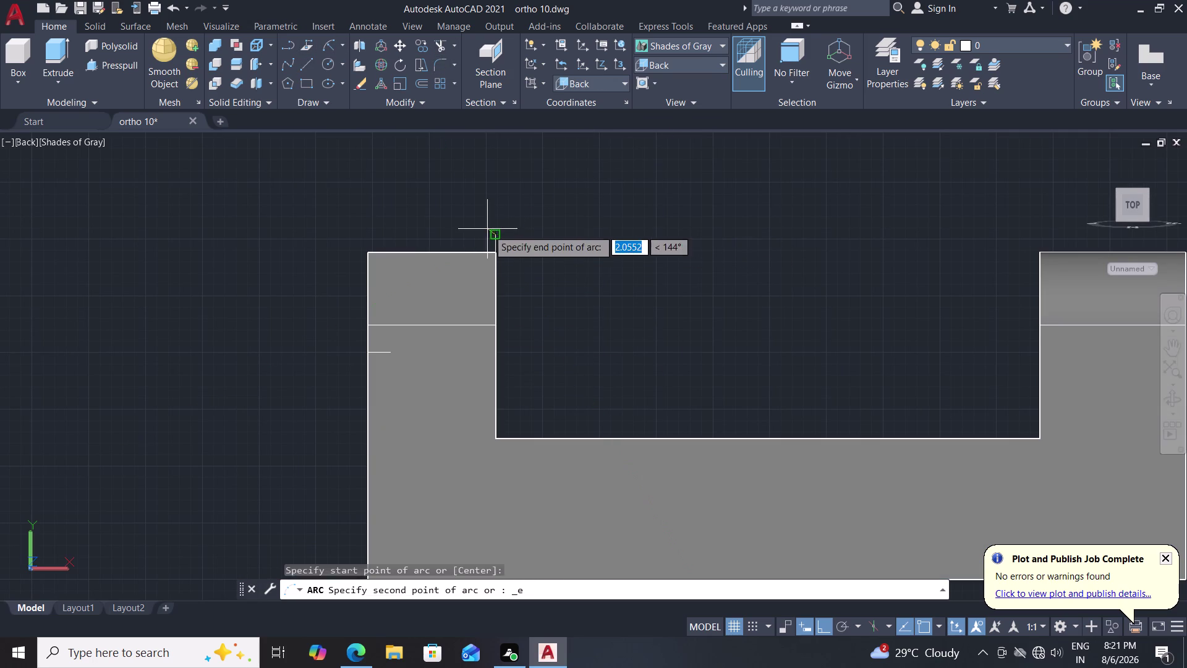
click(392, 353)
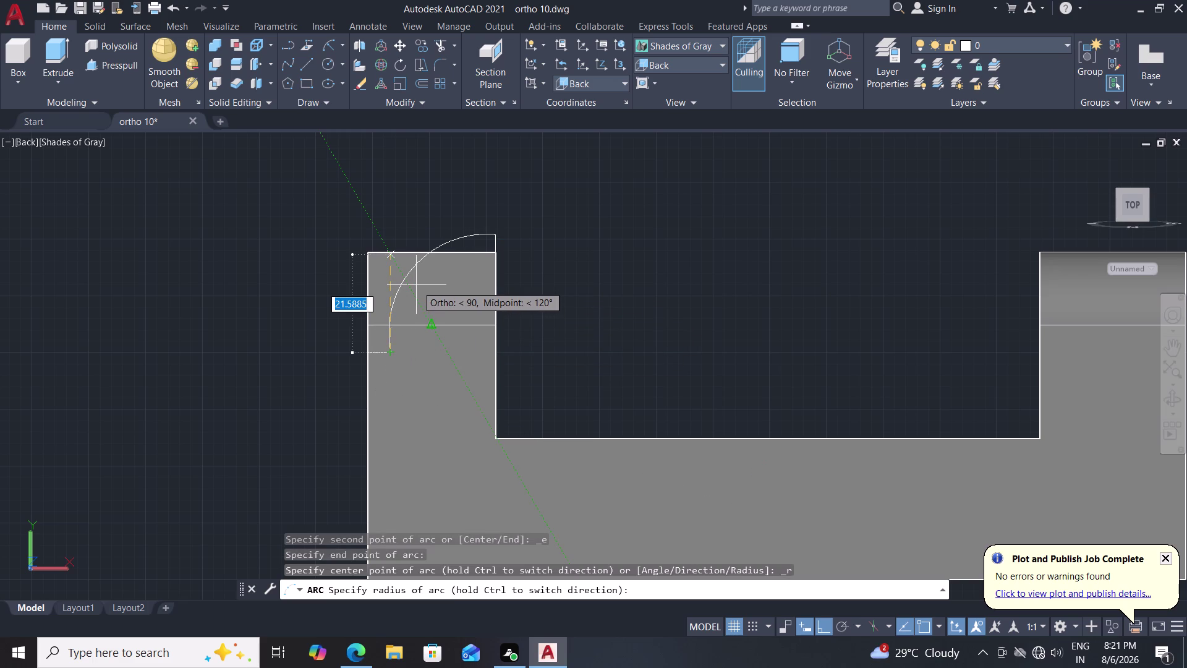
text(28)
key(Return)
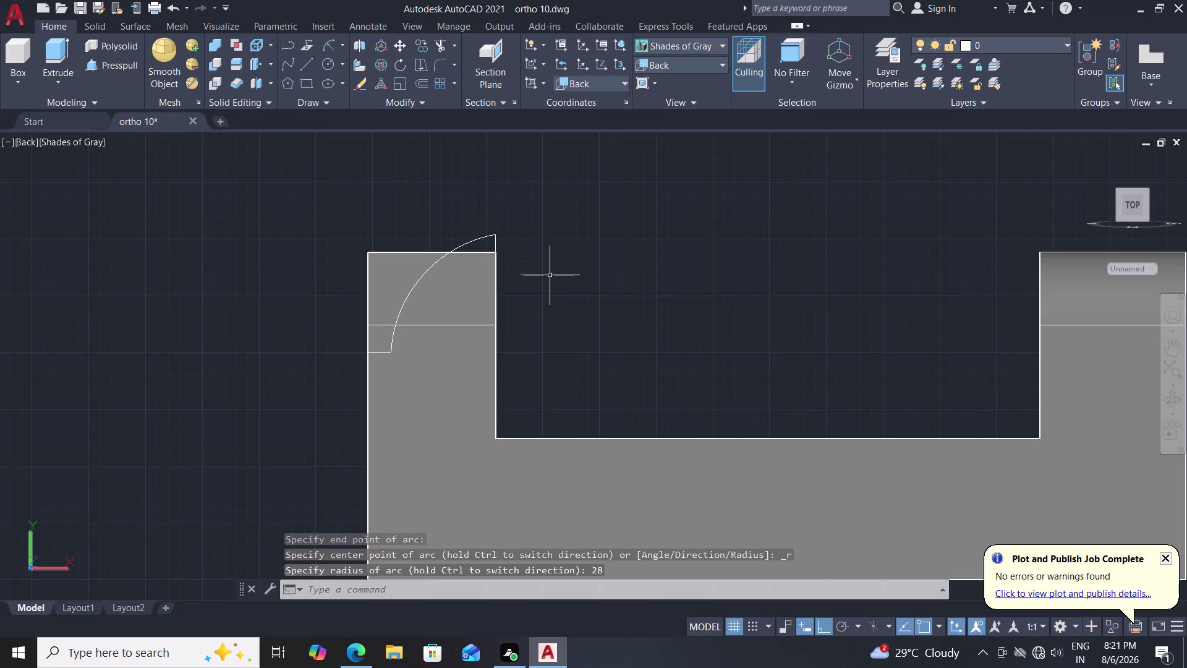
scroll(down, 3)
scroll(up, 3)
middle_drag(559, 253, 554, 280)
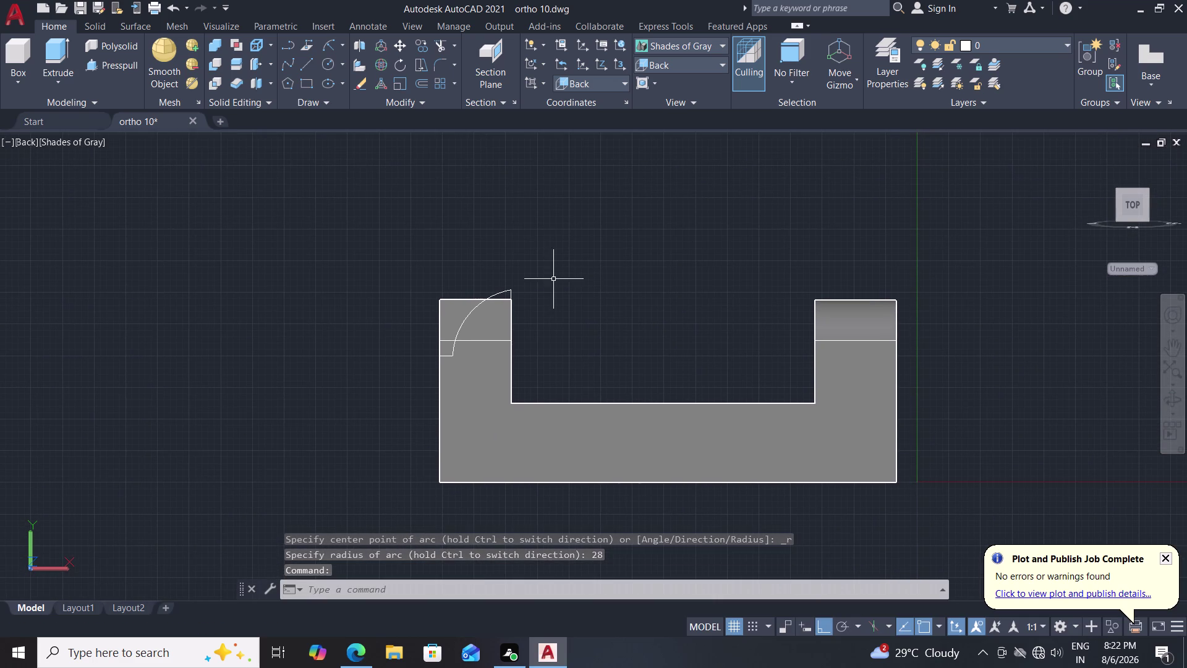
middle_drag(559, 270, 566, 325)
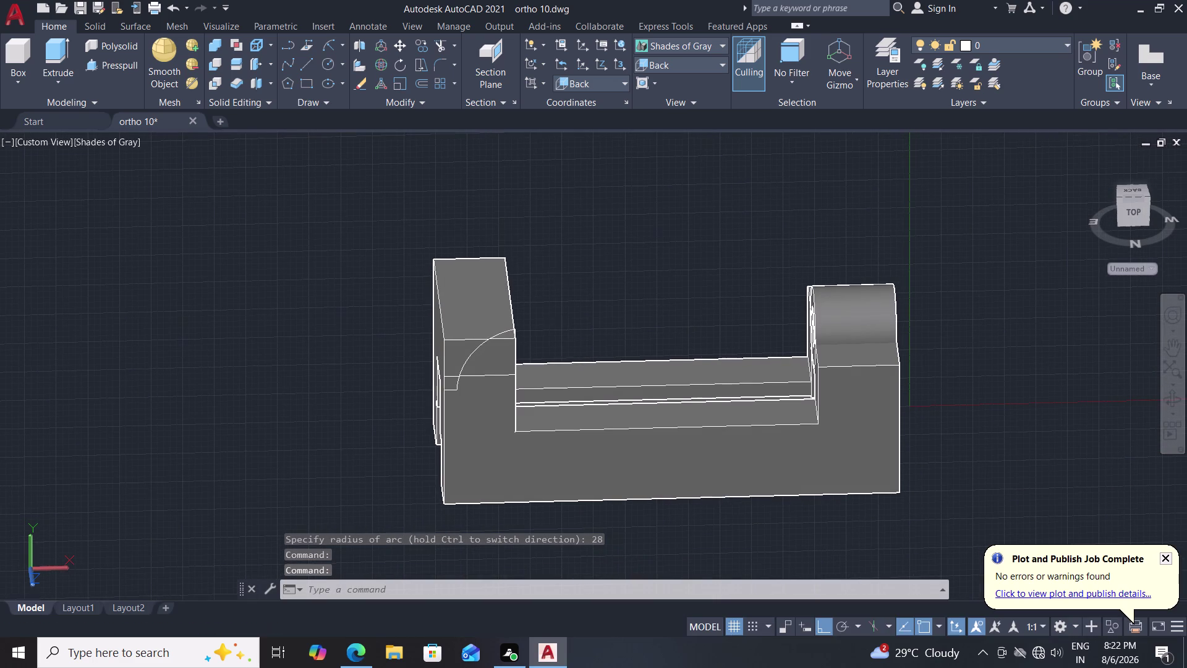
Press-pull the left upright's regions, including the arc-bounded quarter-round, then delete the stray line.
click(116, 63)
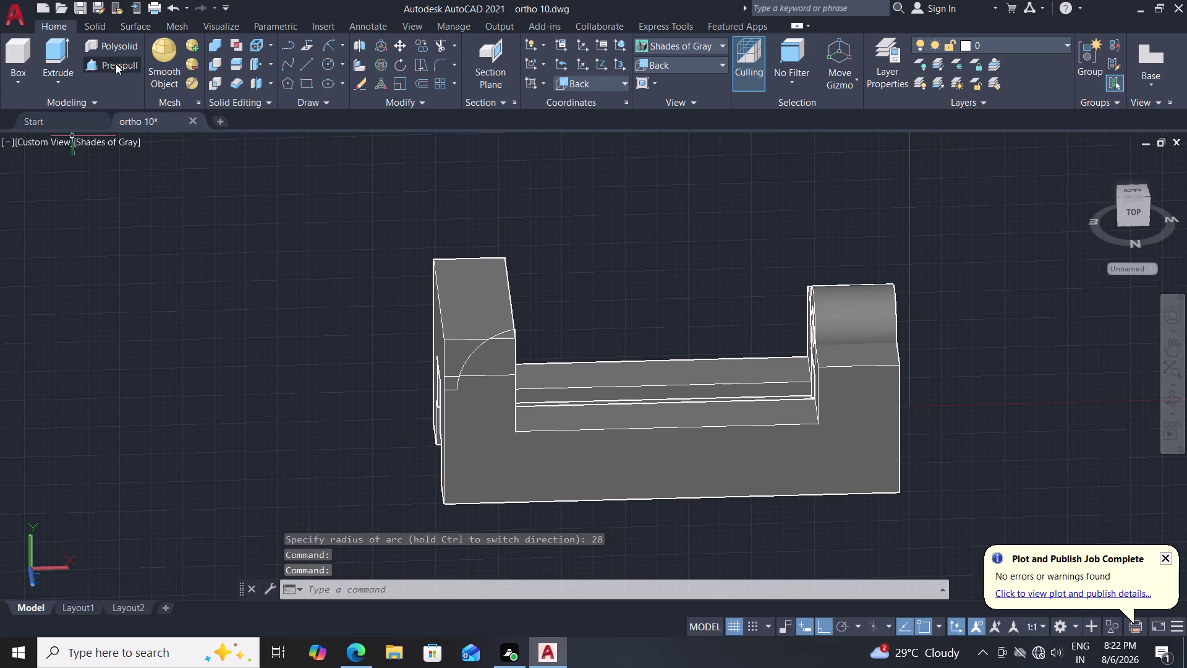
click(467, 317)
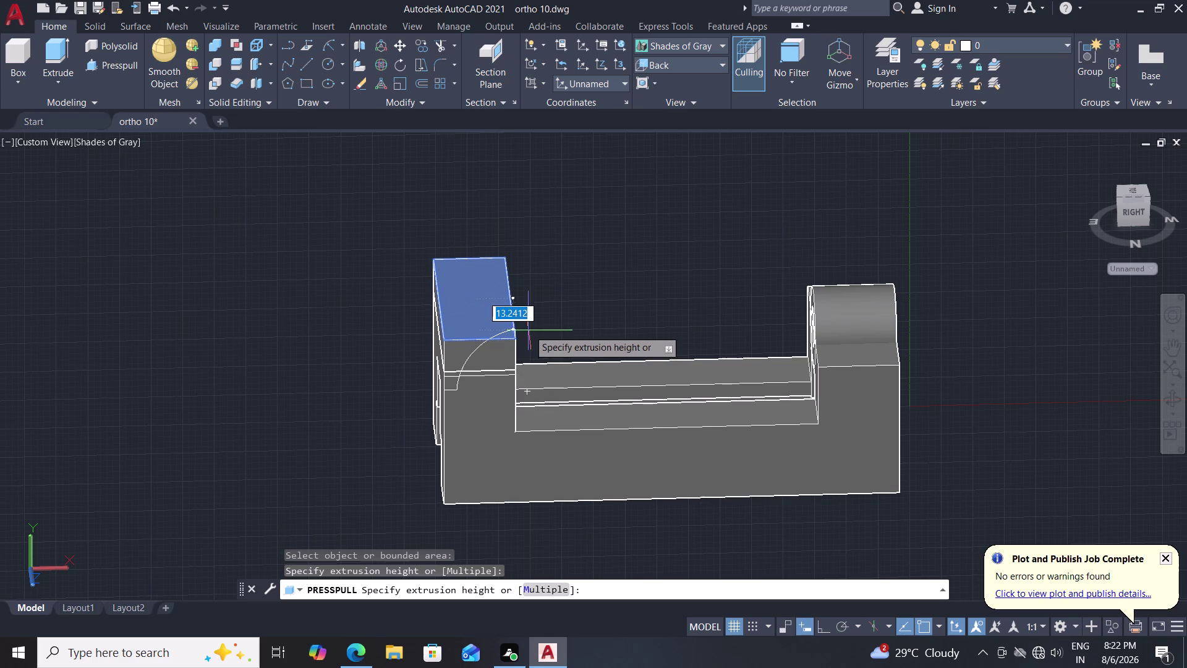
click(515, 325)
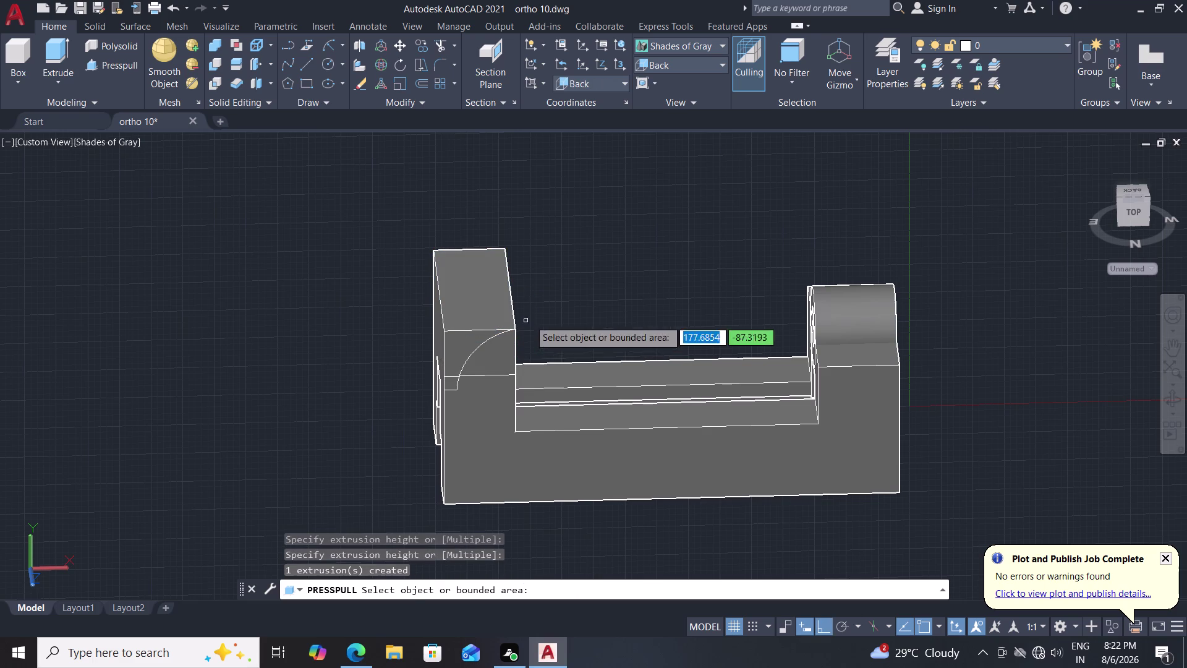
click(459, 339)
click(438, 215)
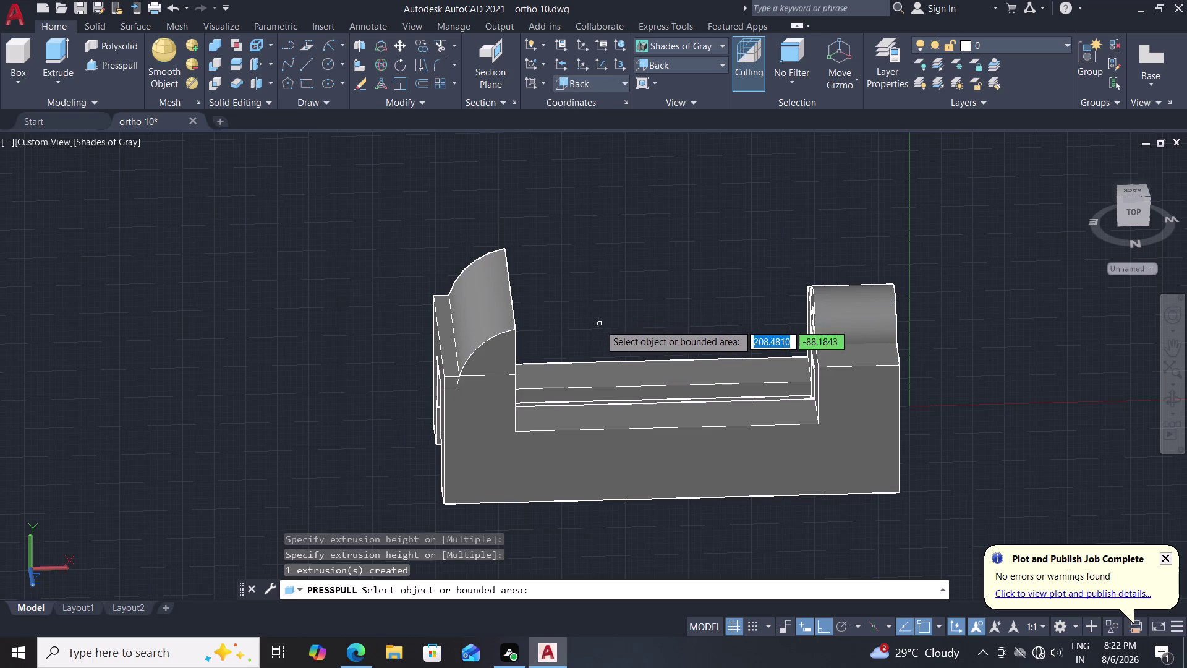
middle_drag(586, 311, 583, 257)
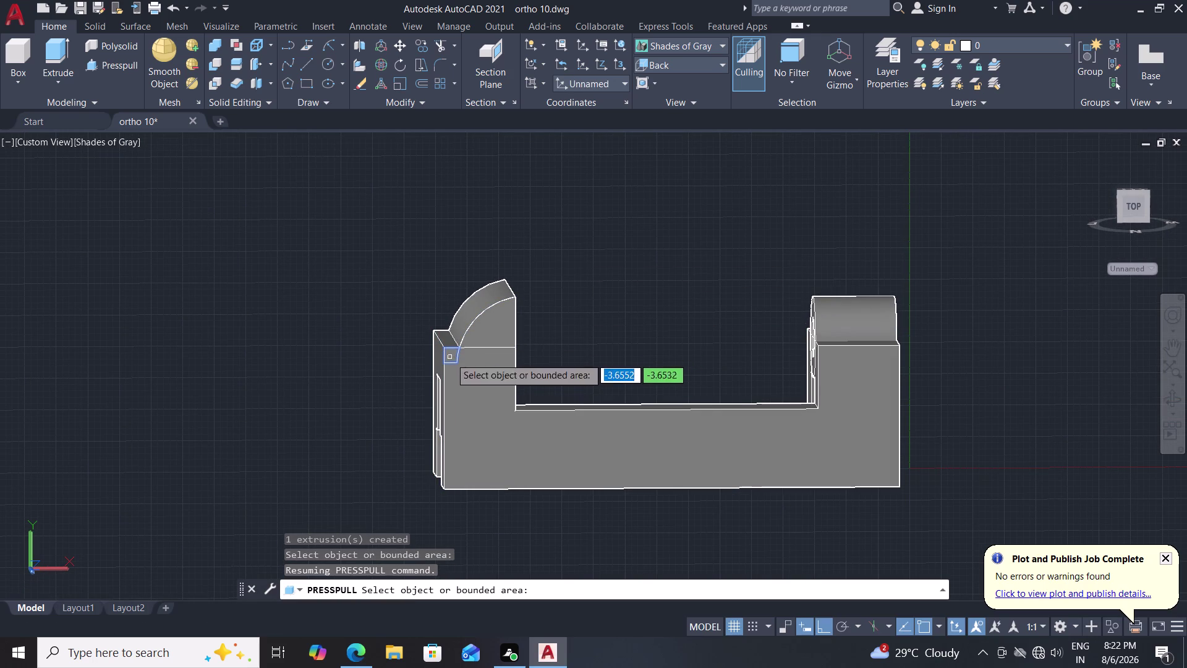
click(449, 357)
click(338, 254)
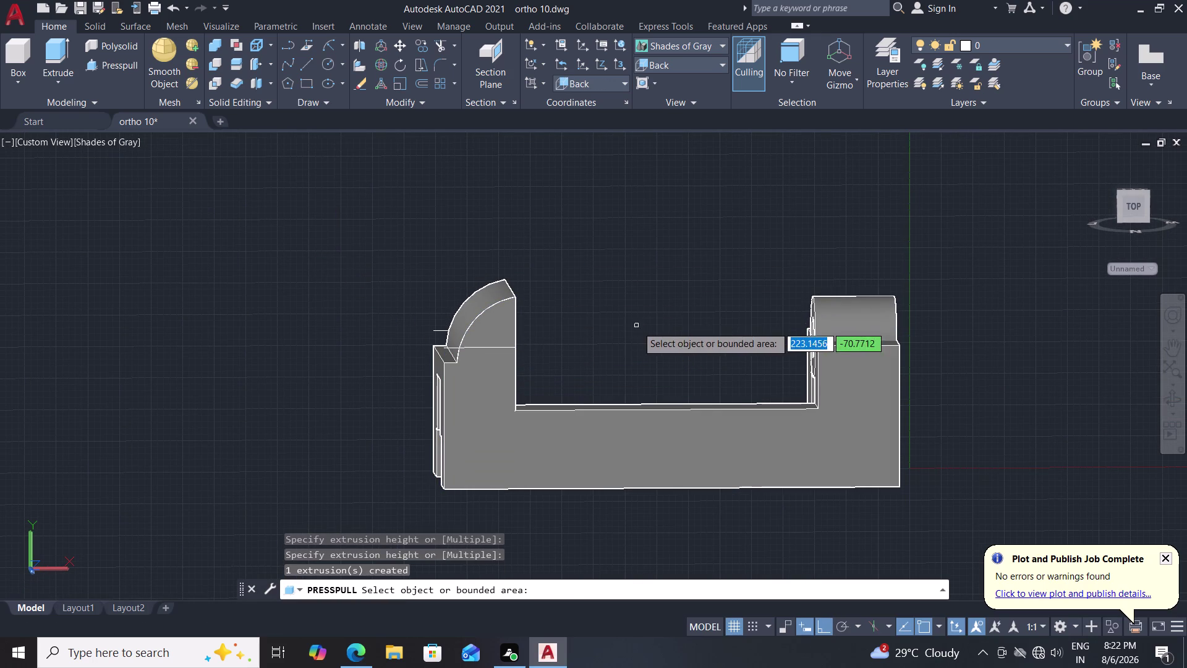
key(Escape)
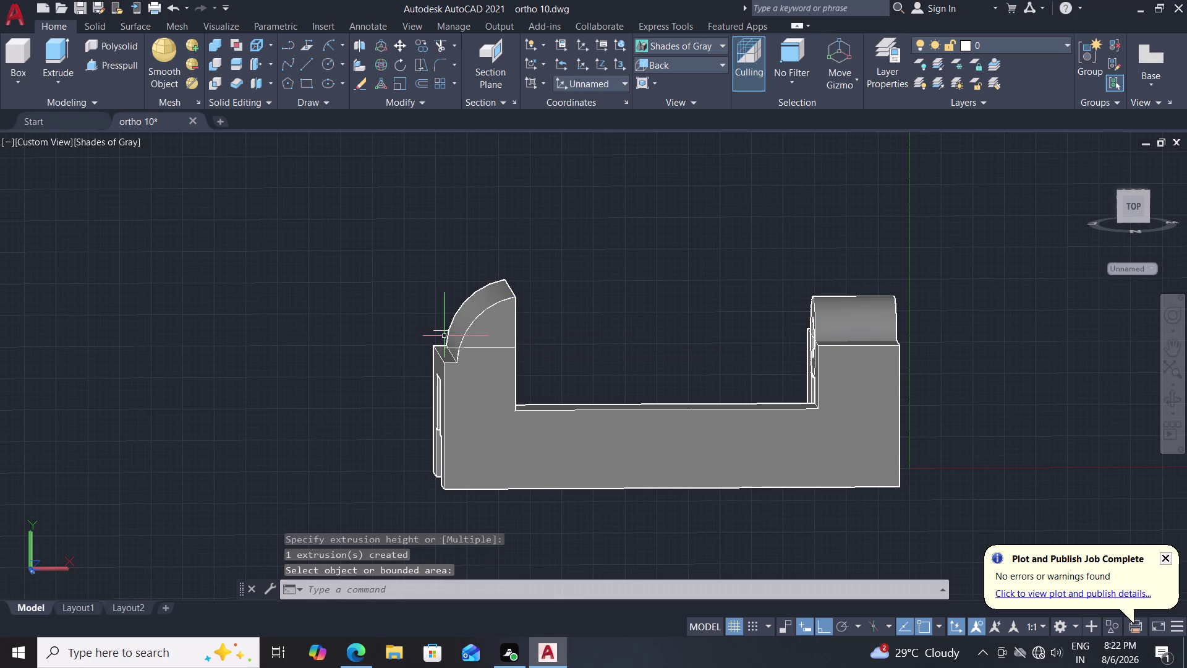
click(445, 330)
key(Delete)
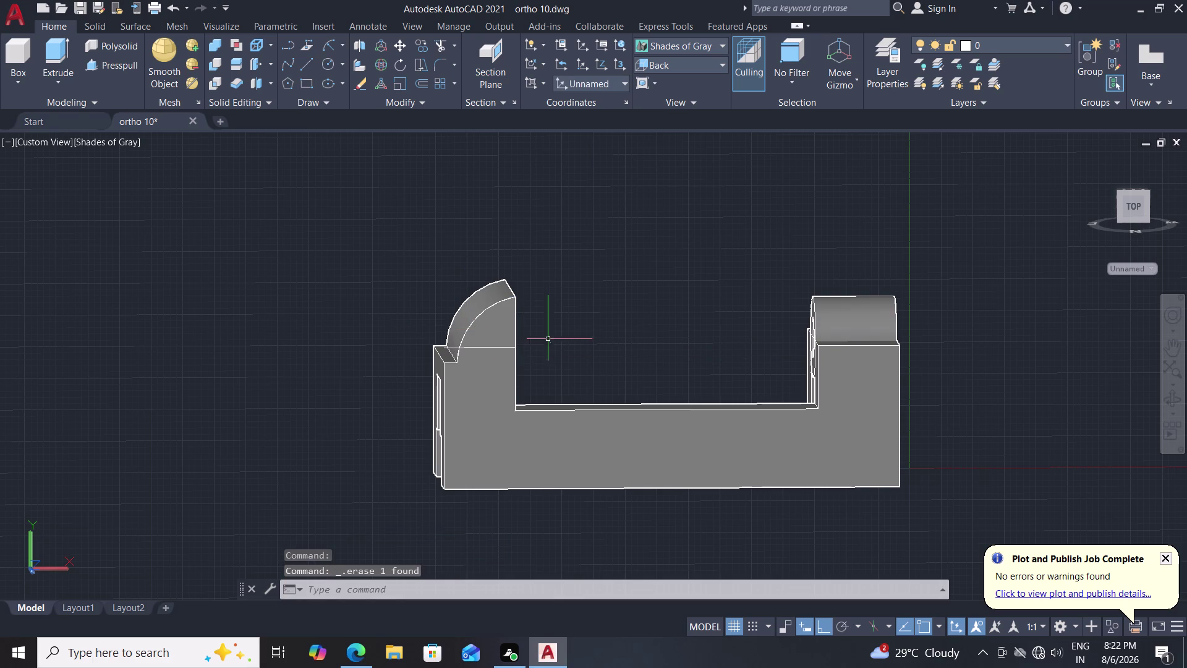
Zoom, pan and orbit to inspect the curved quarter-round left block, then open the application menu.
scroll(up, 3)
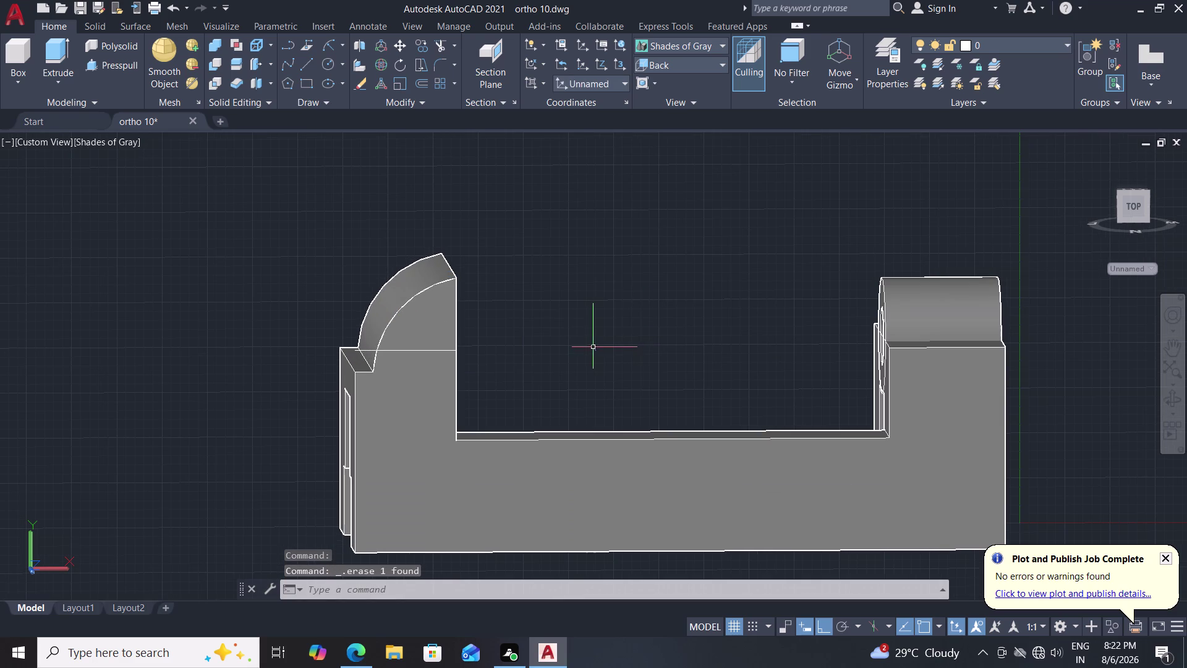
scroll(up, 3)
middle_drag(672, 322, 673, 321)
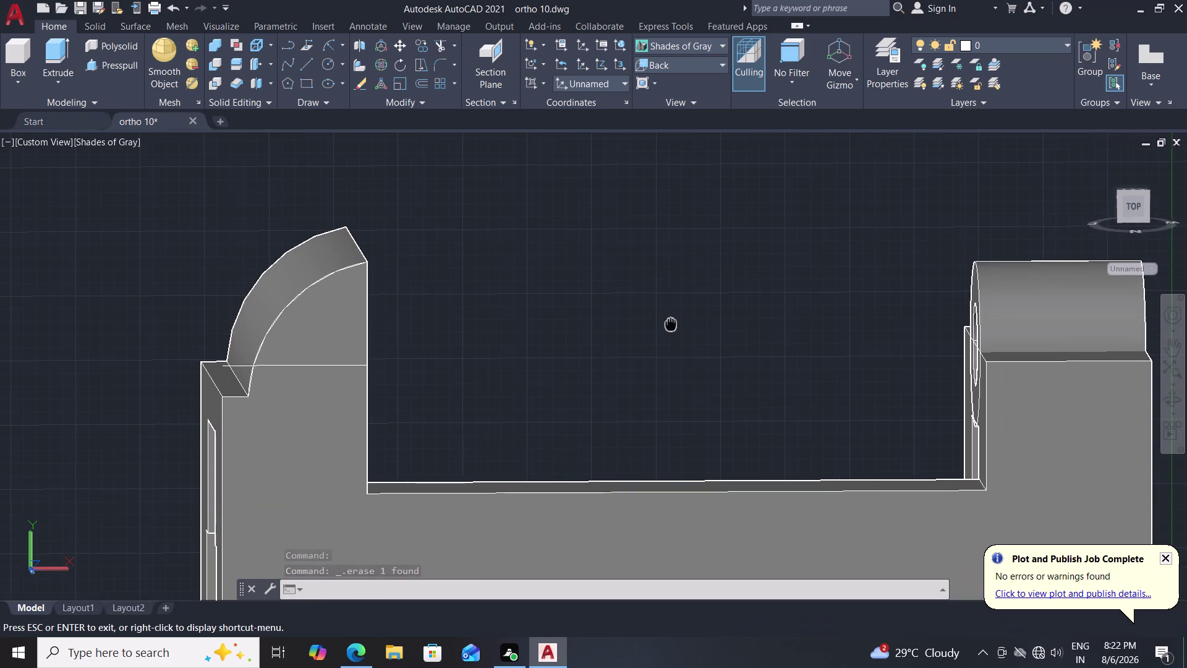
middle_drag(673, 322, 670, 315)
middle_drag(672, 316, 664, 339)
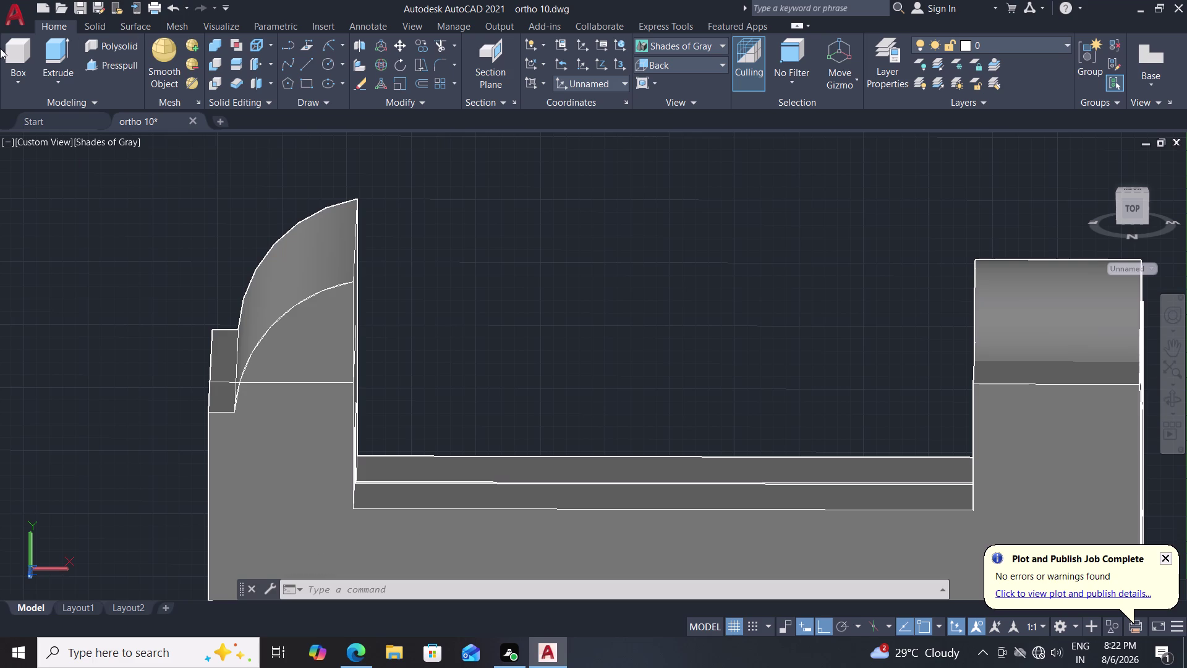
click(4, 17)
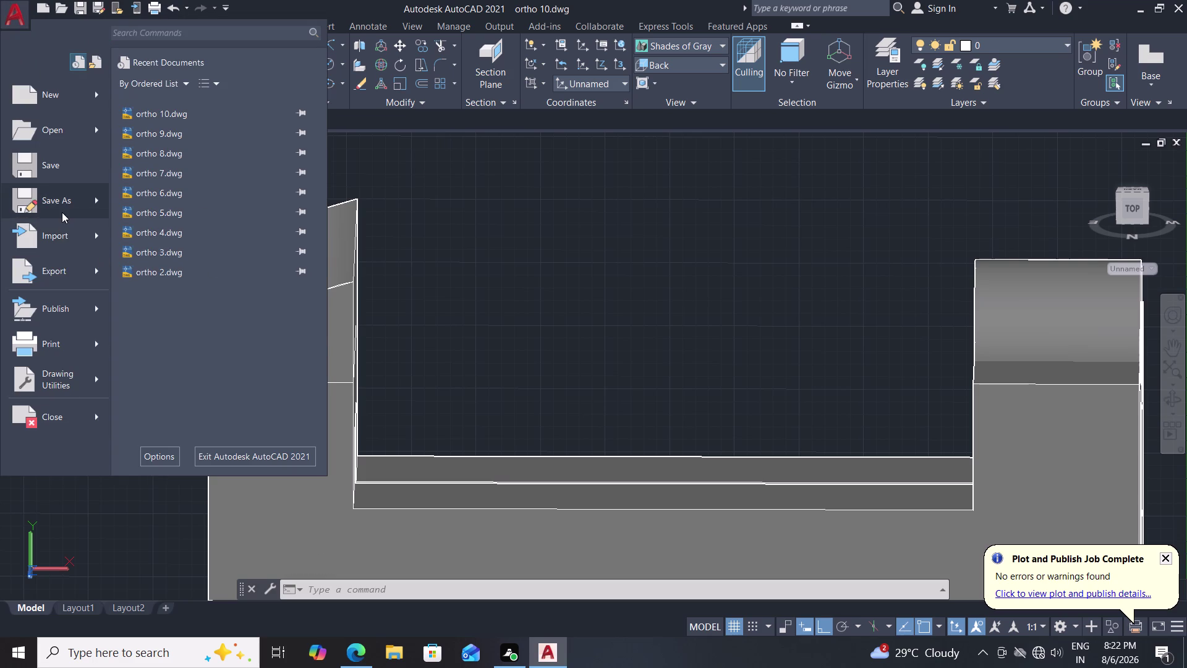
Save the drawing as ortho 10.dwg, replacing the existing file.
click(62, 211)
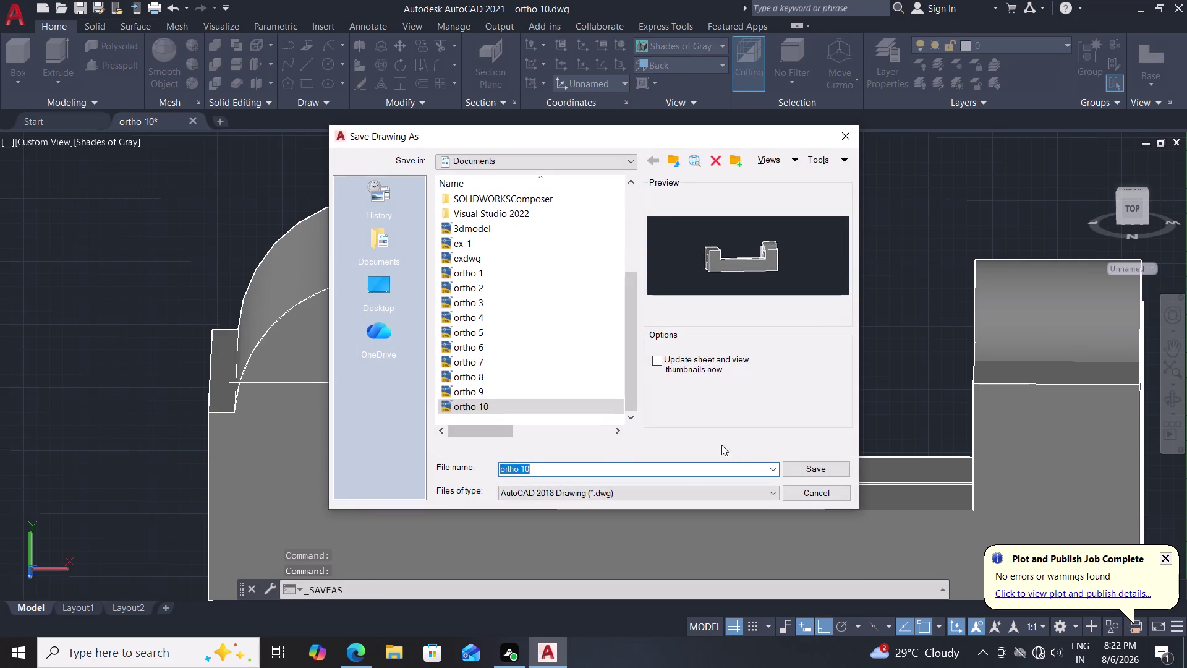
click(821, 465)
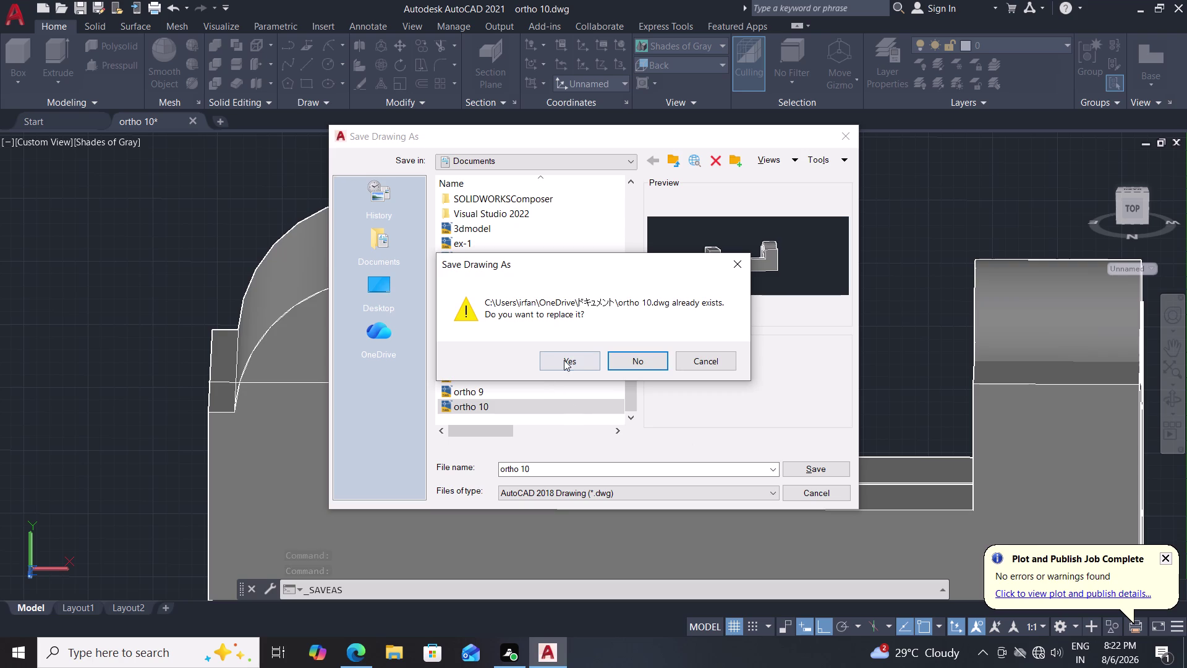
click(564, 360)
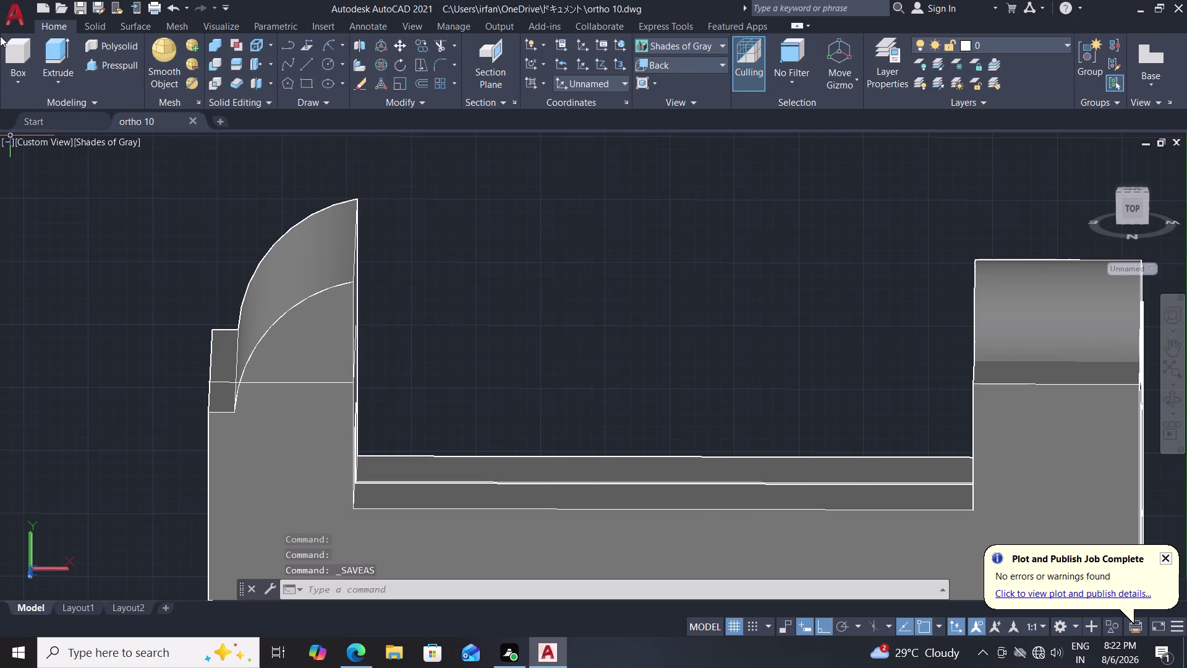
Export the drawing to PDF as ortho 10.pdf.
click(11, 2)
click(62, 279)
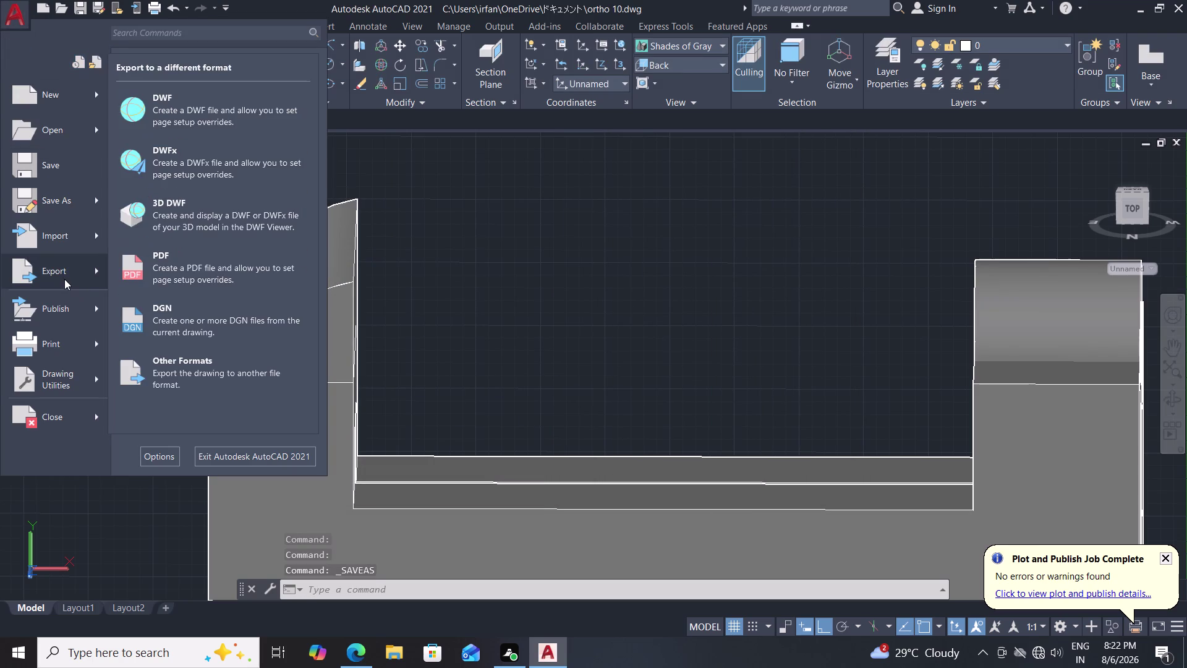
click(146, 267)
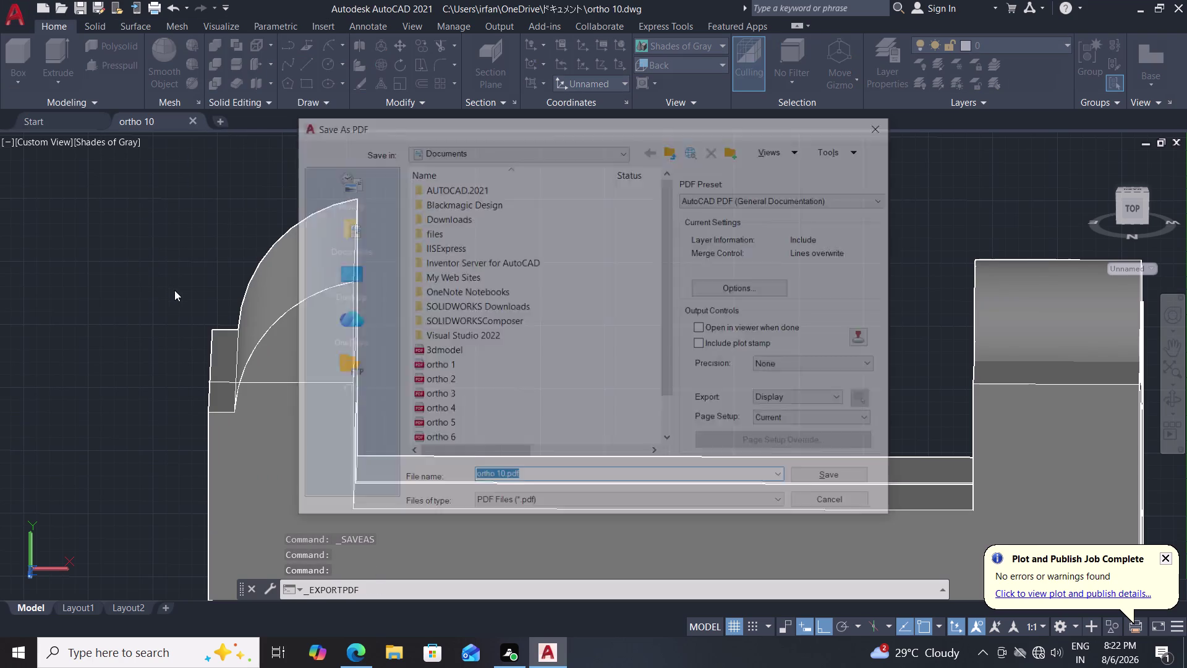
click(811, 480)
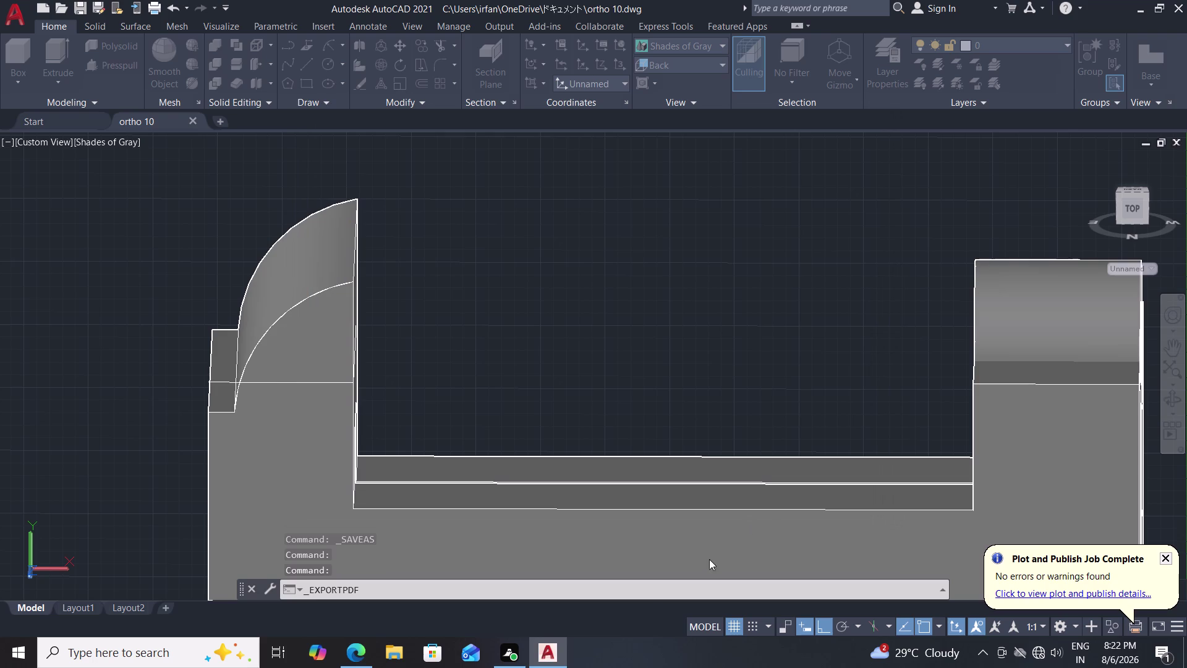